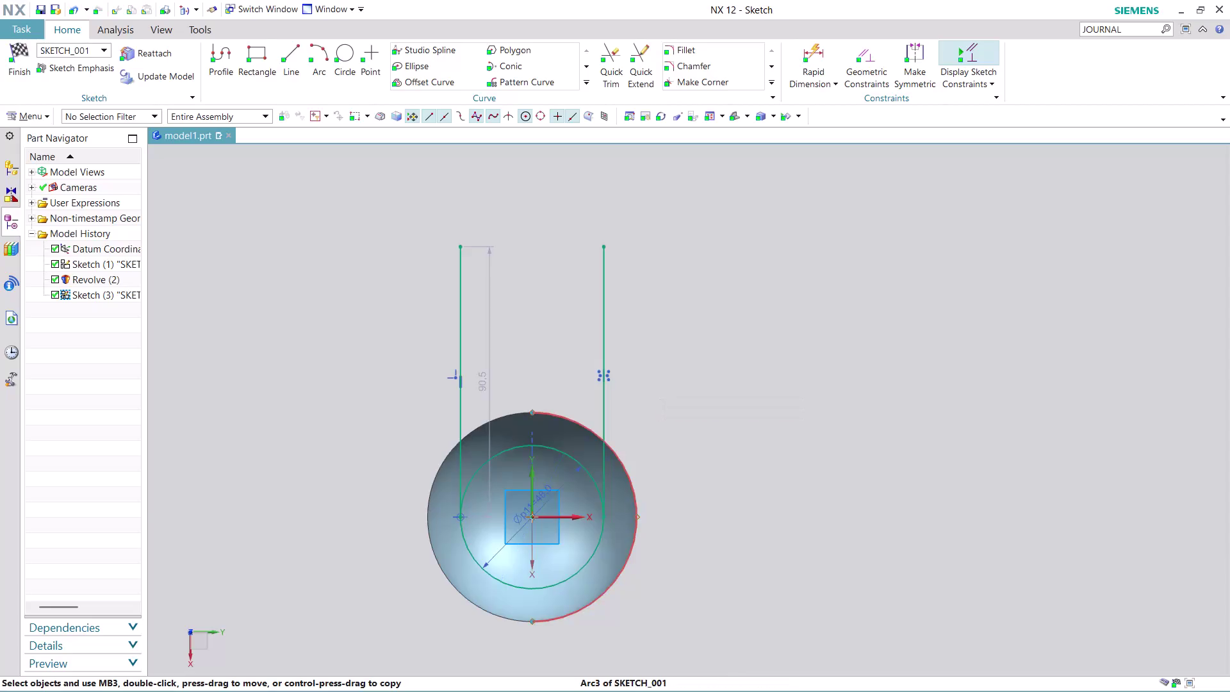
Exit Quick Trim without trimming any sketch curve and start the Line tool.
scroll(up, 3)
scroll(down, 3)
scroll(up, 3)
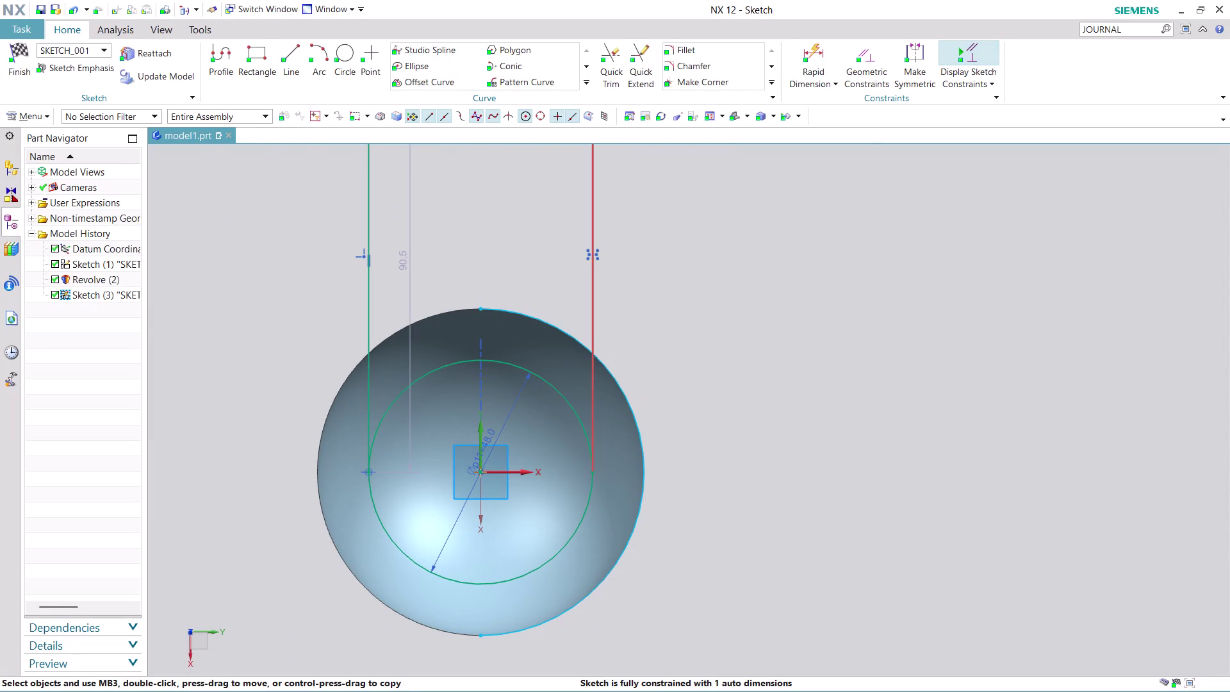
click(617, 45)
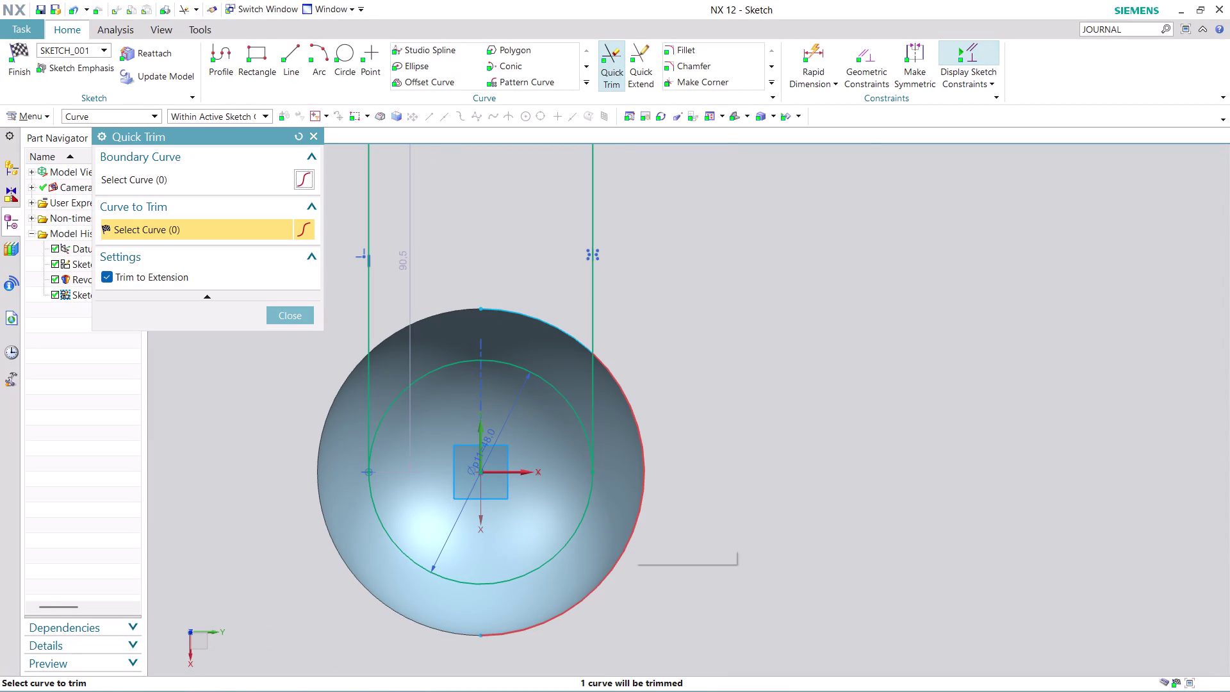
click(633, 531)
scroll(up, 3)
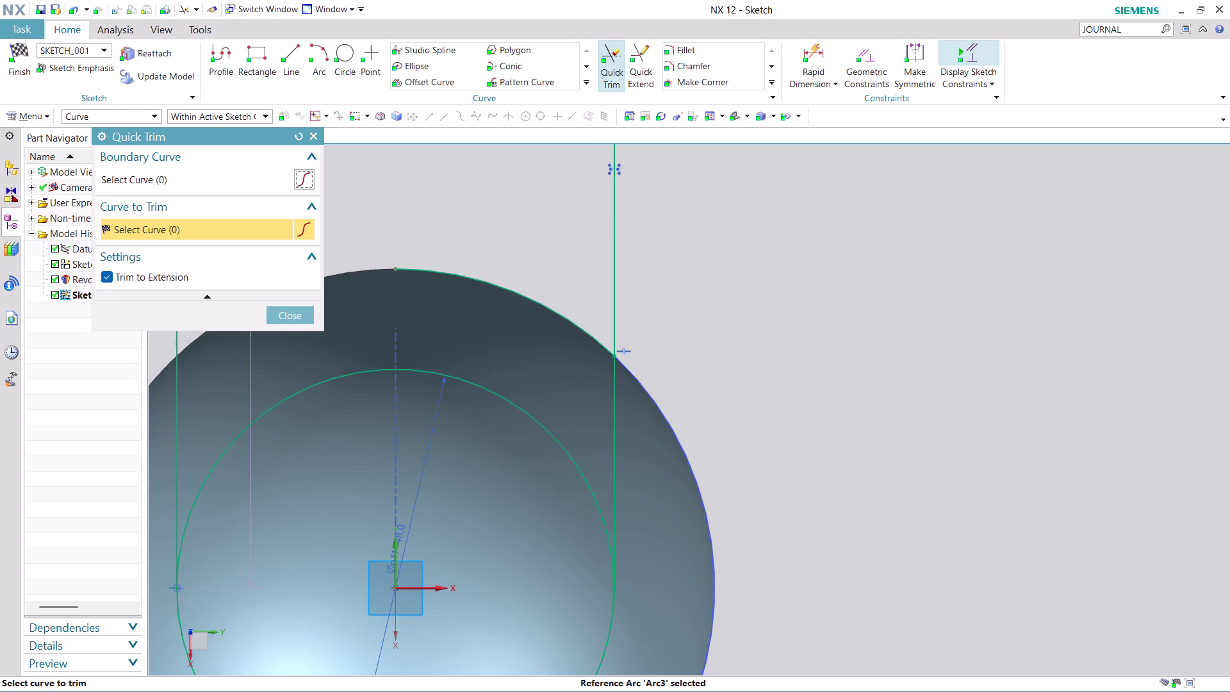
scroll(down, 3)
scroll(down, 3)
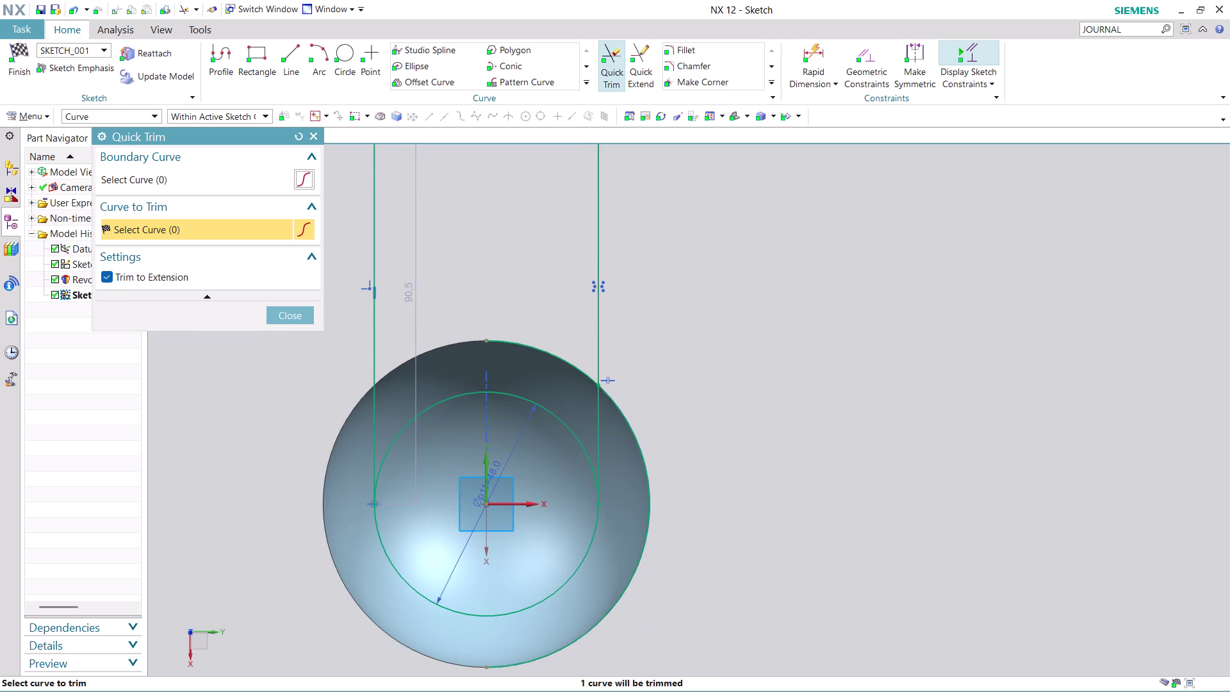
scroll(up, 3)
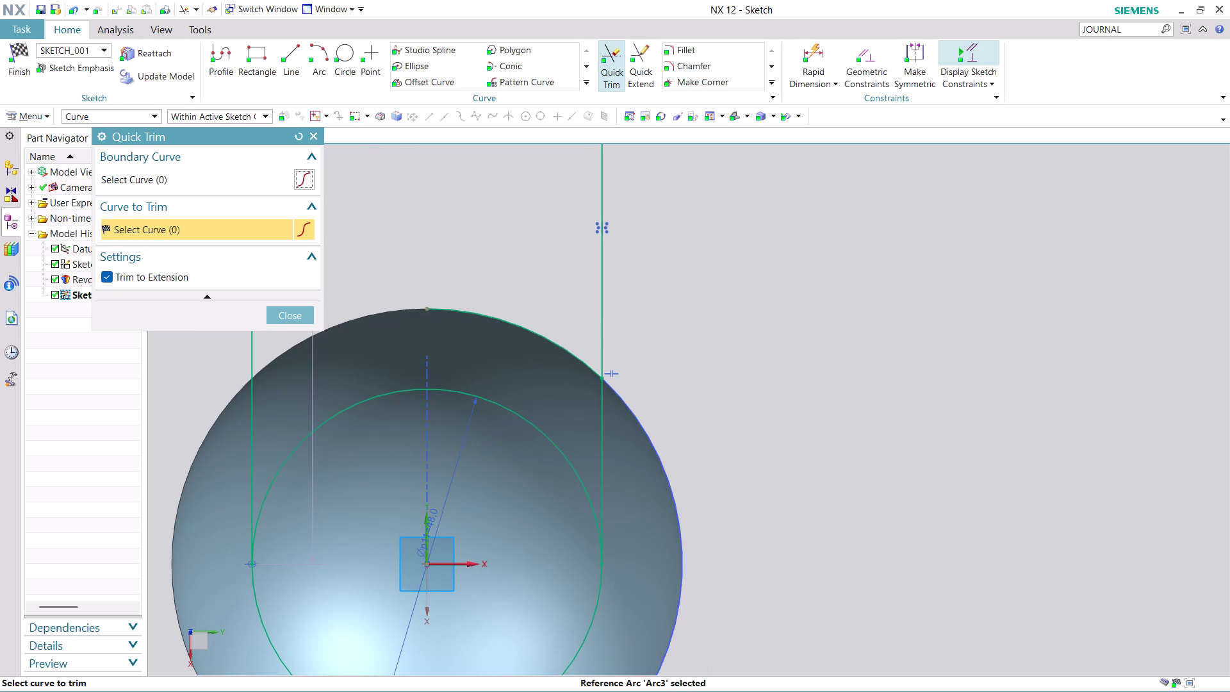
click(305, 312)
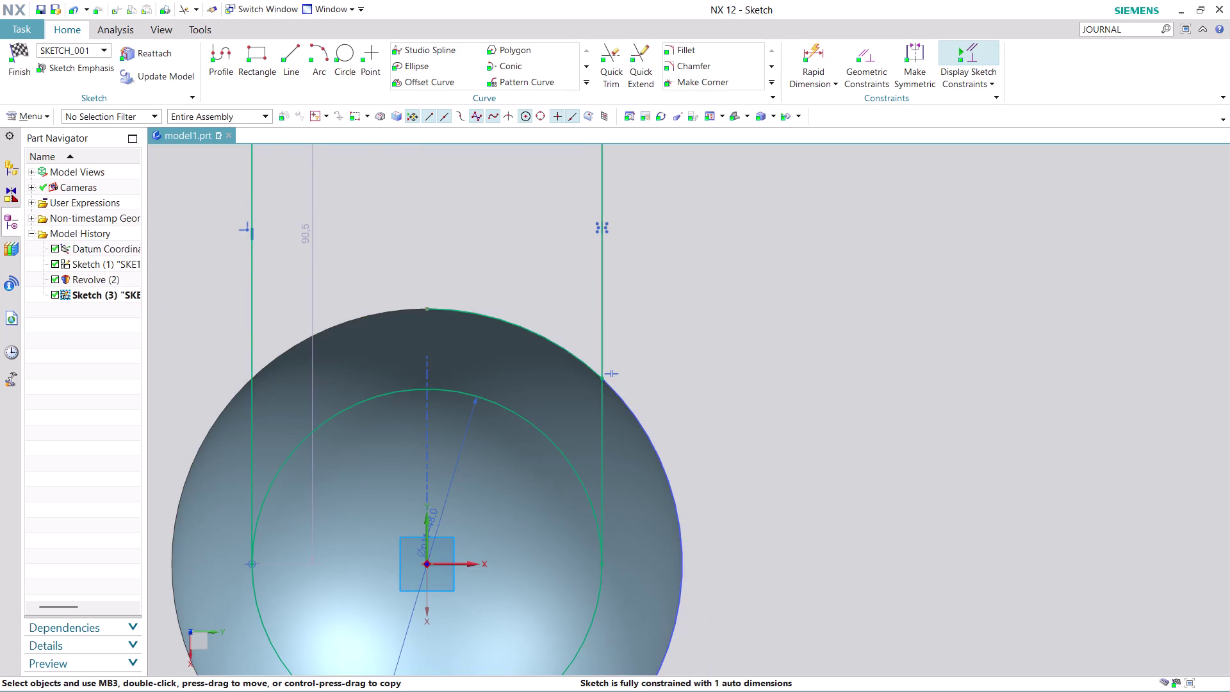
scroll(down, 3)
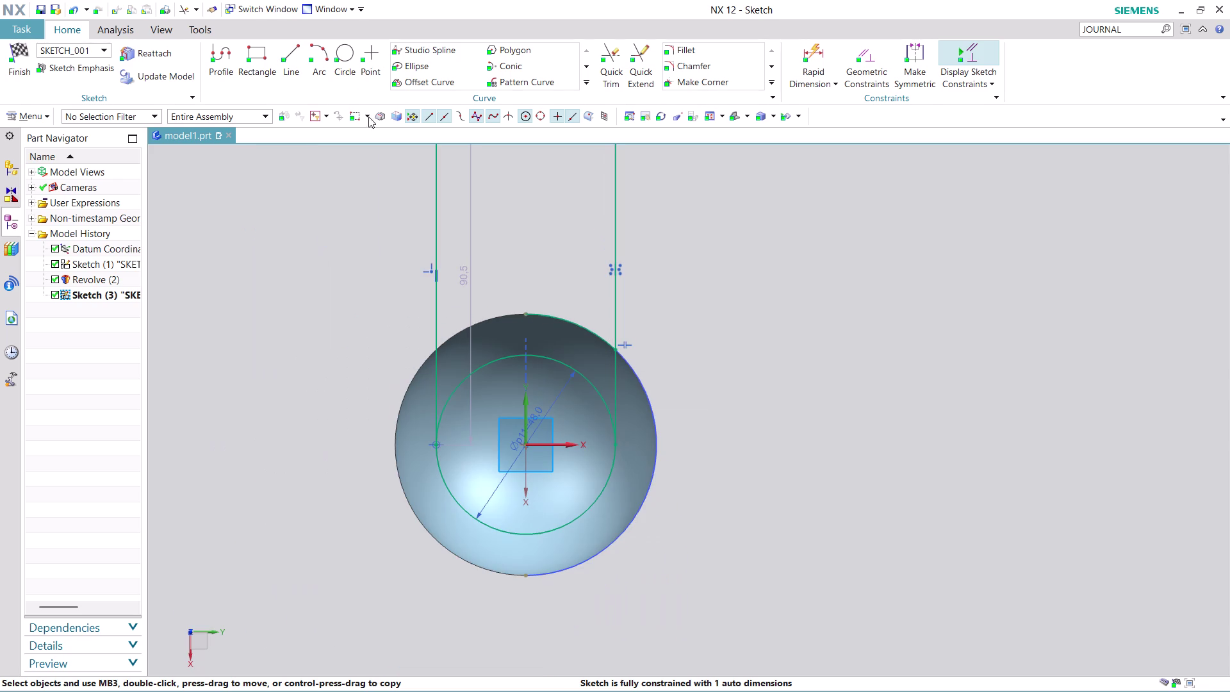
click(291, 54)
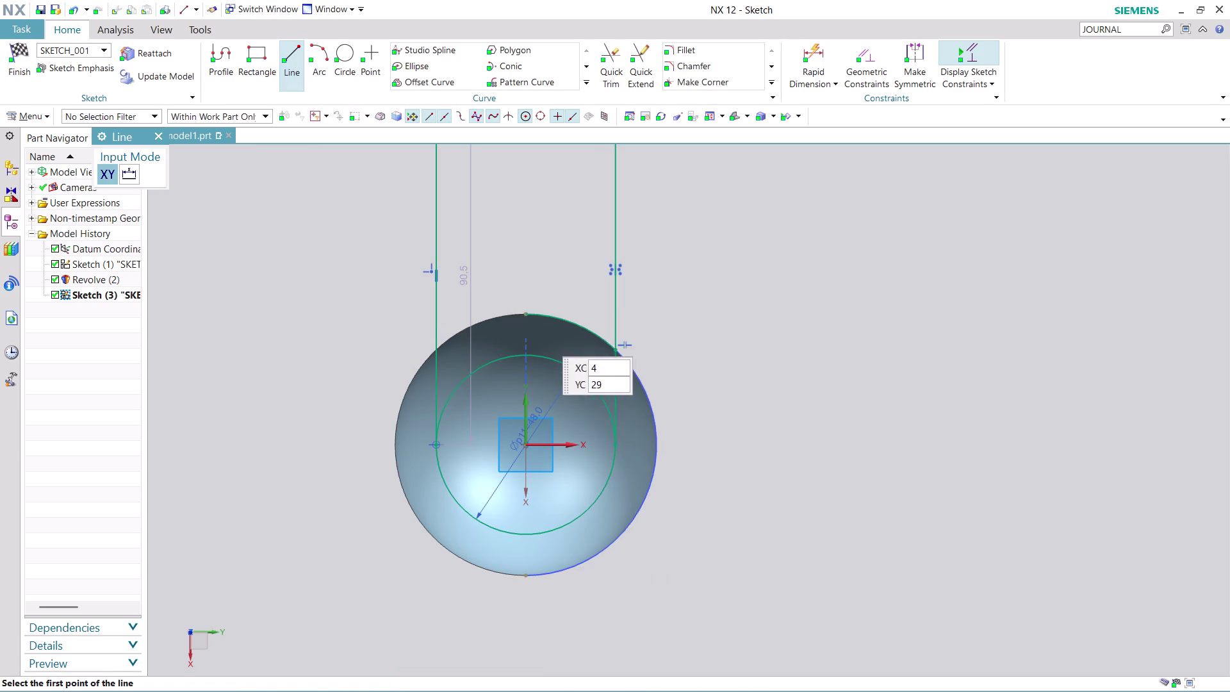
Draw a line from the sphere's centre to beyond its upper-right edge.
scroll(up, 3)
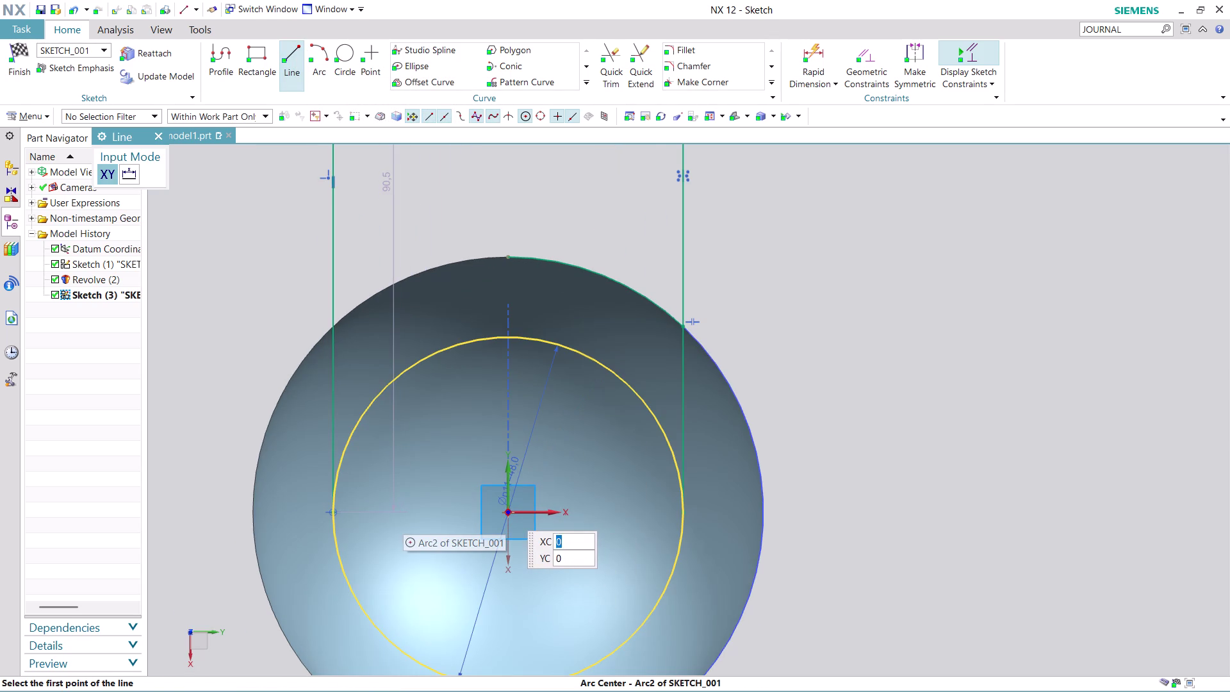
click(508, 510)
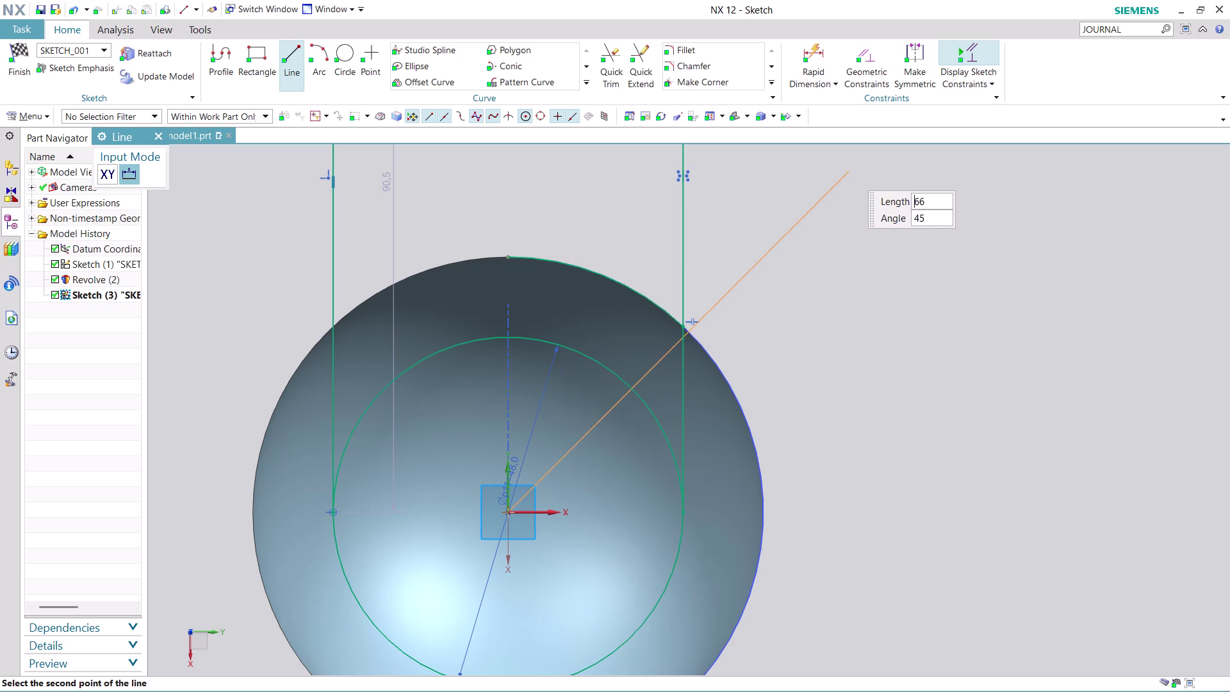
scroll(up, 3)
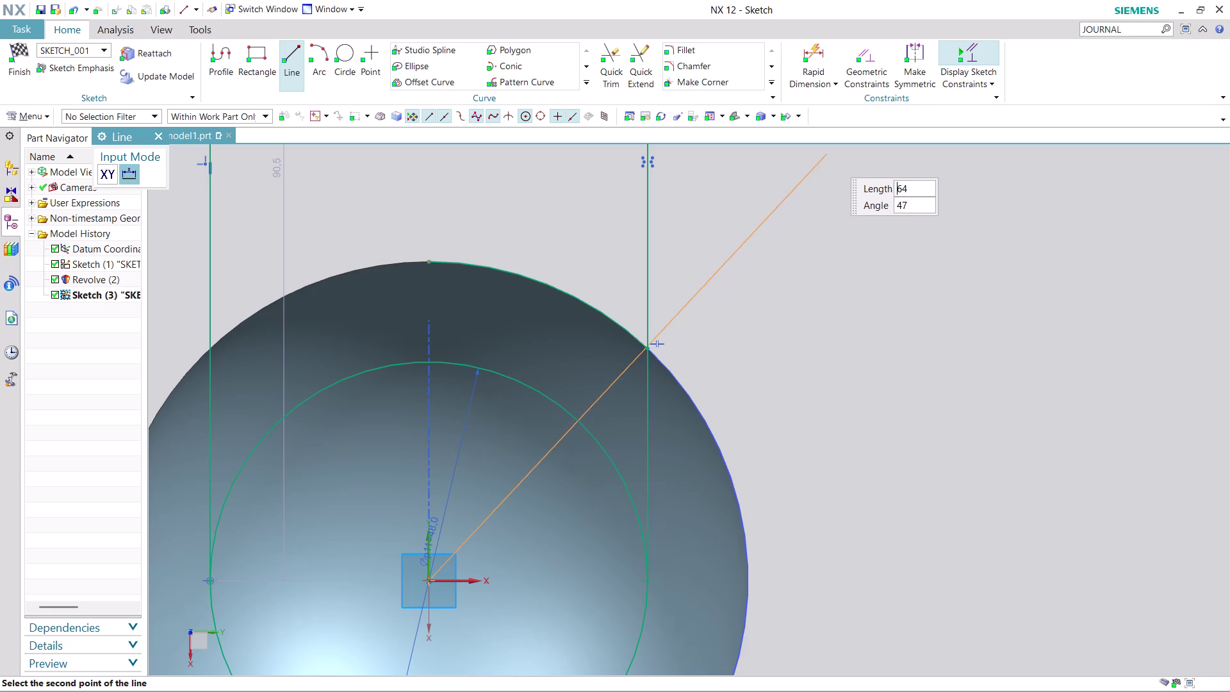
scroll(down, 3)
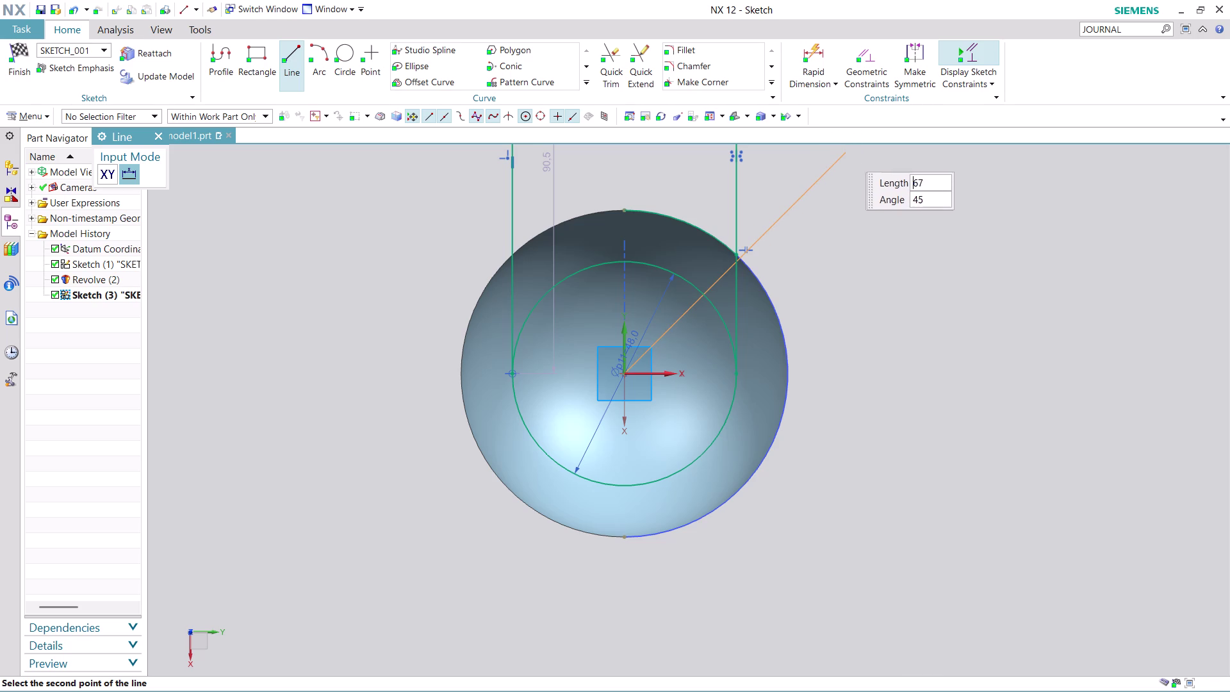
scroll(down, 3)
middle_drag(849, 151, 844, 162)
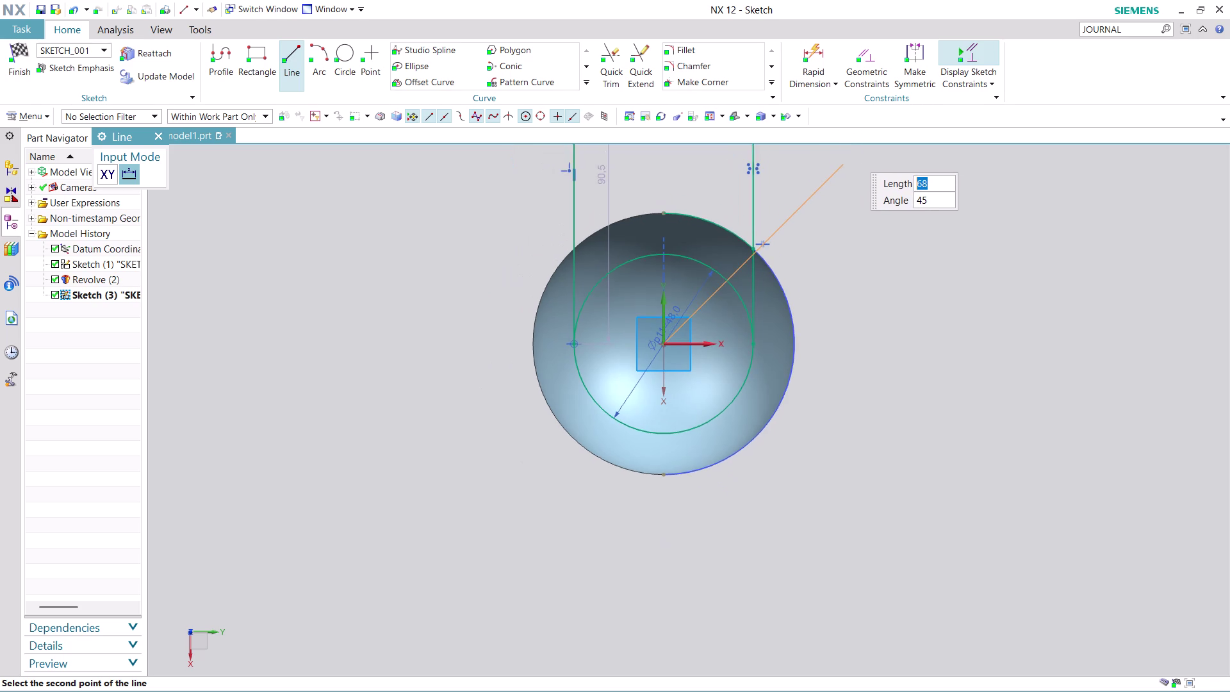
middle_drag(844, 162, 731, 311)
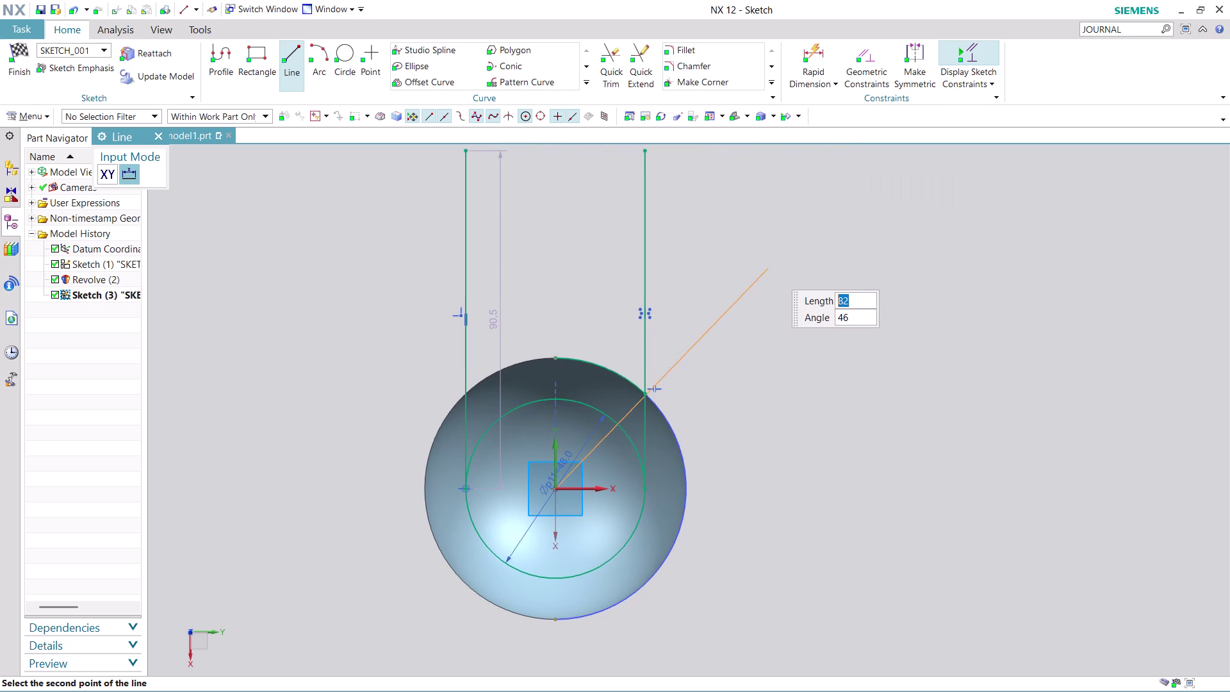
click(775, 272)
scroll(up, 3)
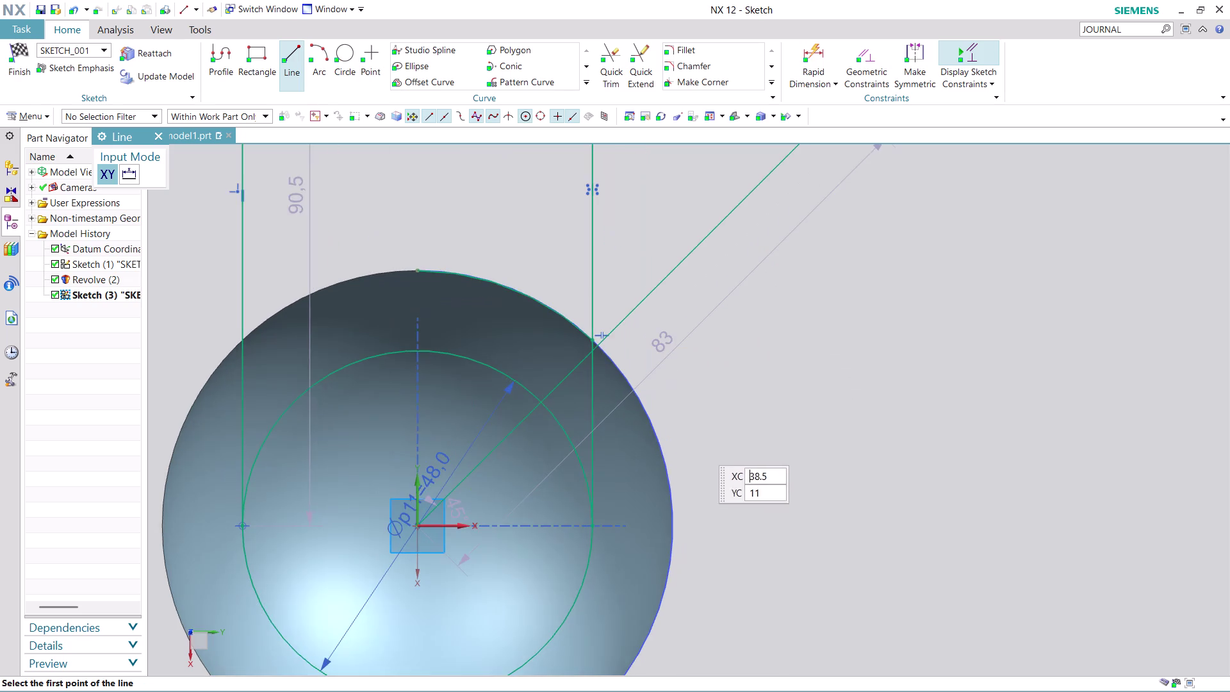
scroll(up, 3)
scroll(up, 3)
scroll(up, 3)
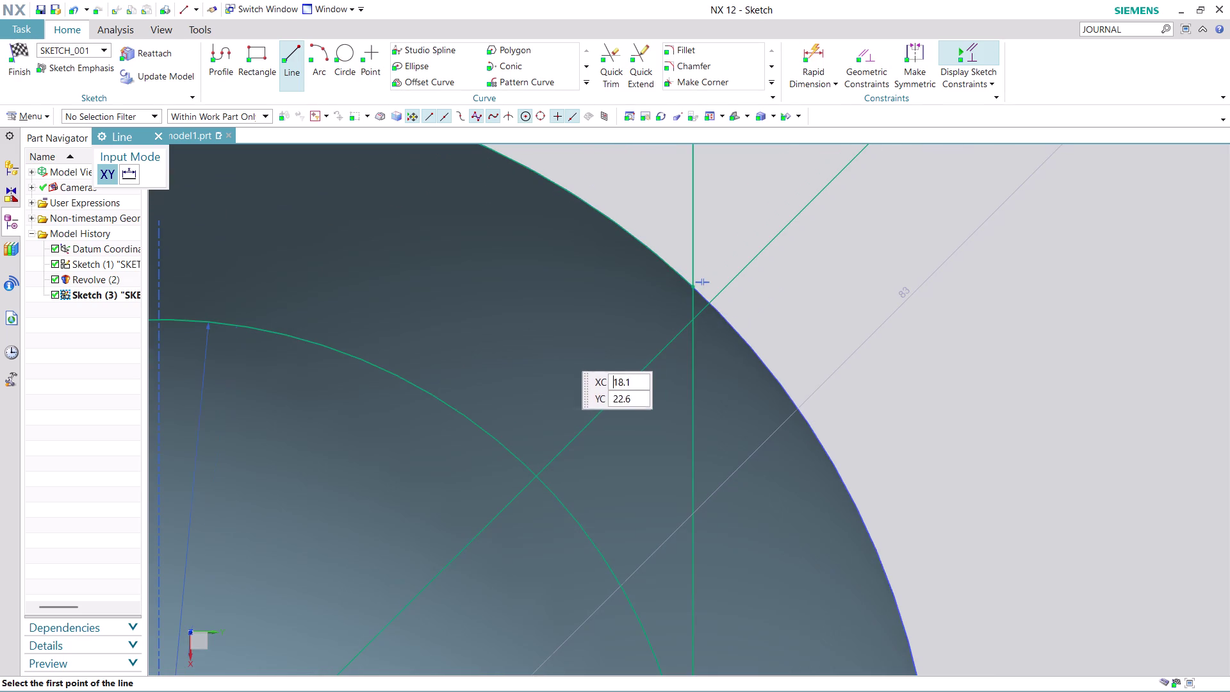
key(Escape)
key(Escape)
Constrain the diagonal line through the right vertical line's intersection with the sphere outline.
click(735, 275)
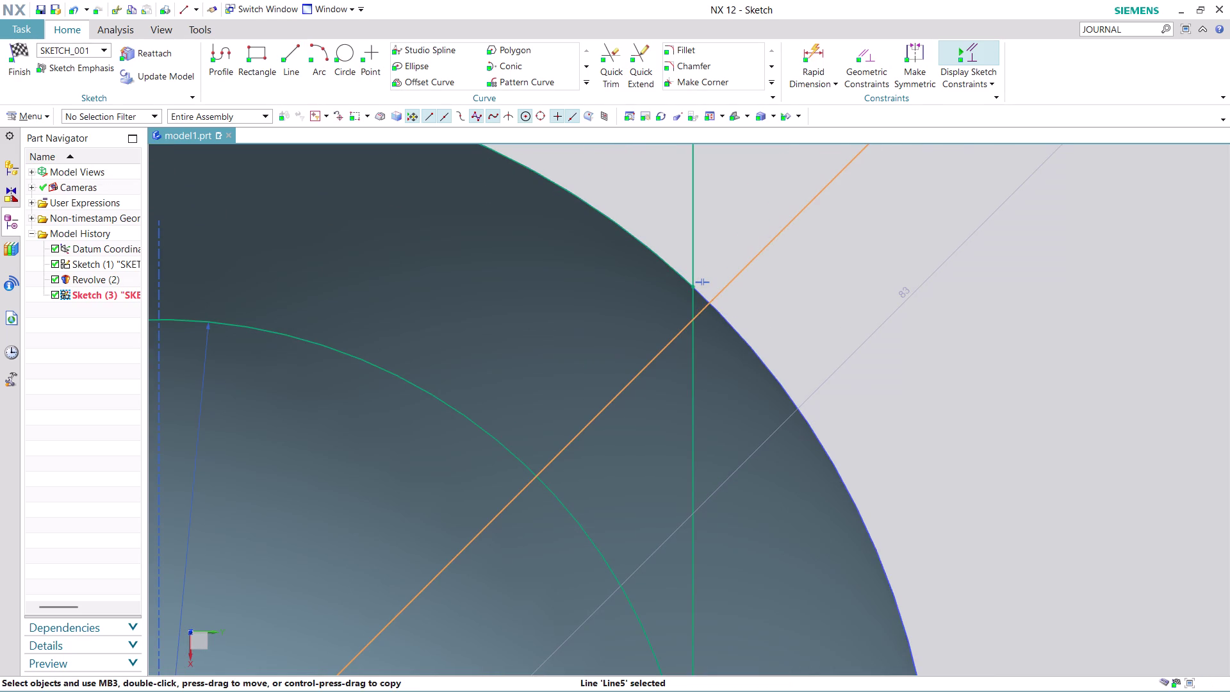
click(695, 286)
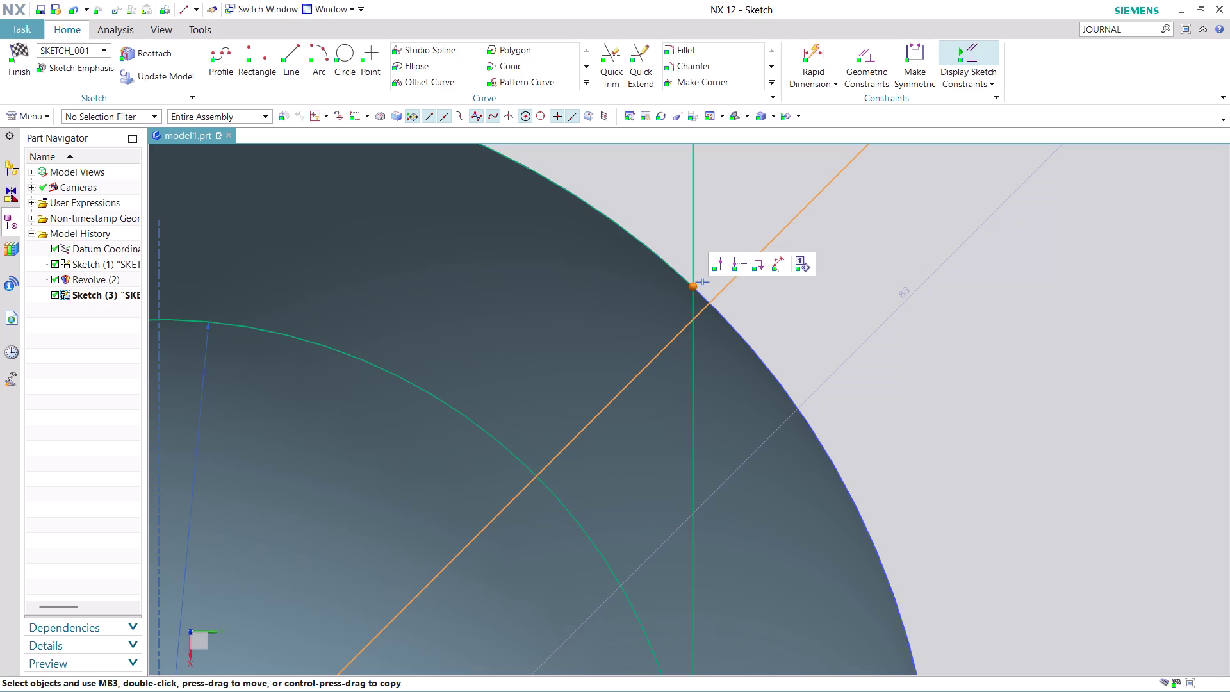
click(718, 265)
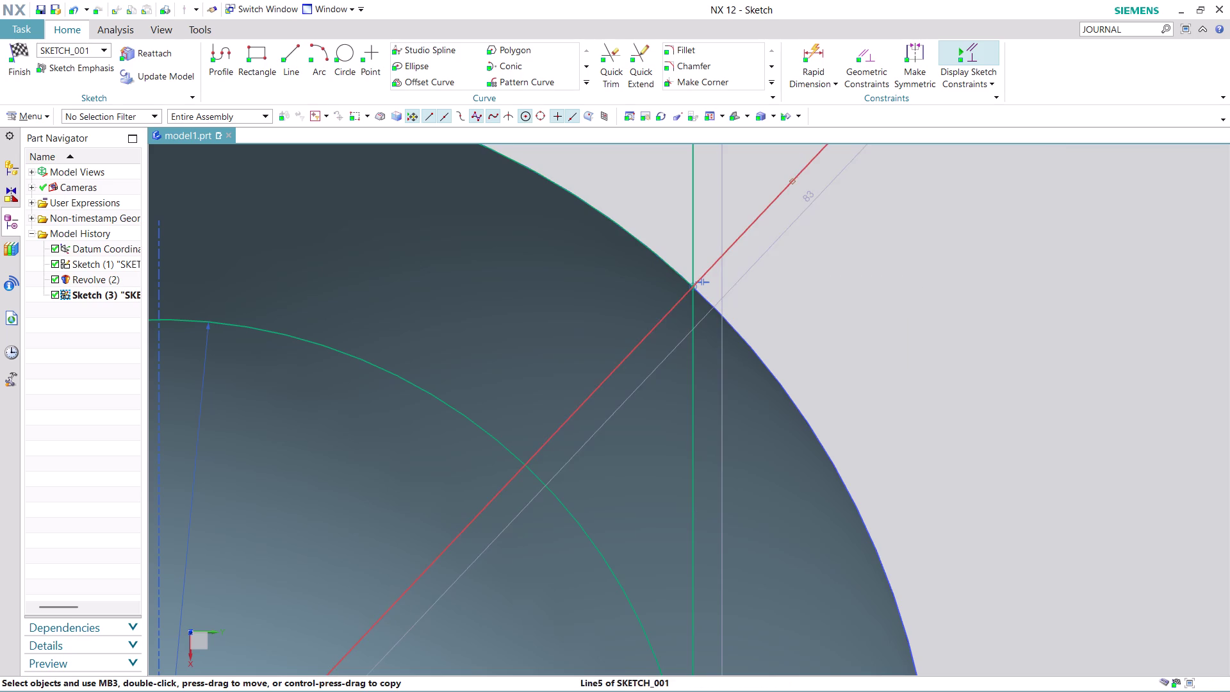
scroll(down, 3)
scroll(down, 3)
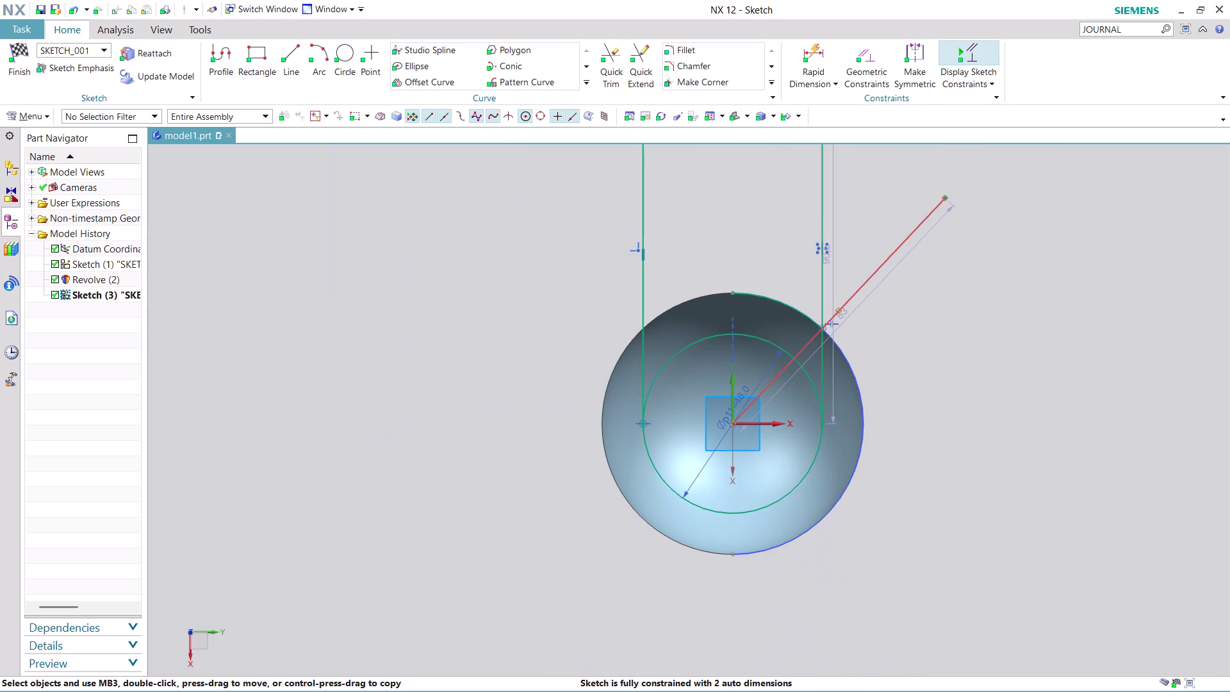
right_click(892, 253)
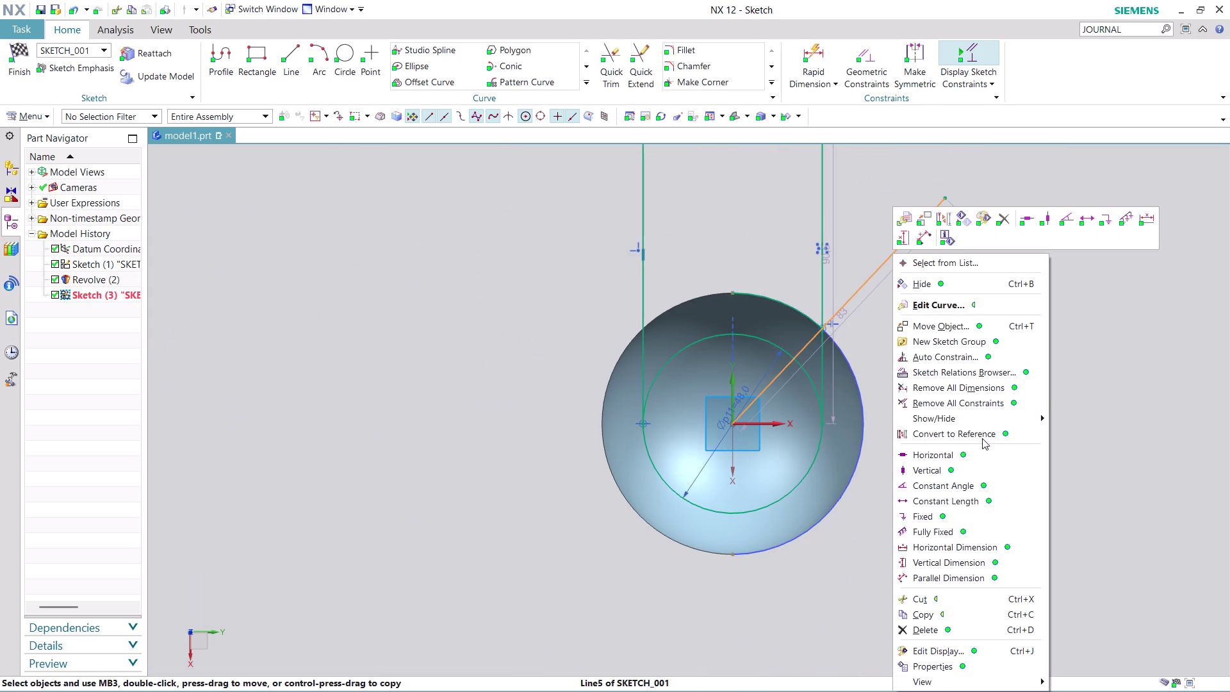
Convert the diagonal line into a dashed reference line.
click(977, 433)
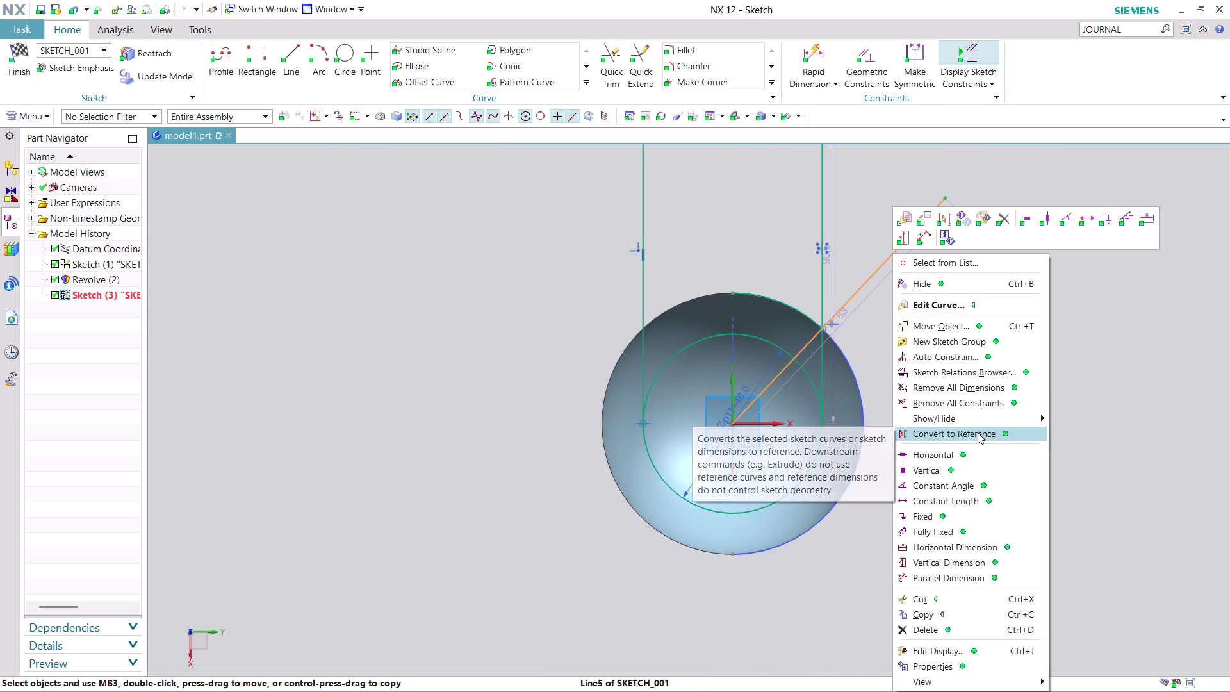
scroll(up, 3)
scroll(down, 3)
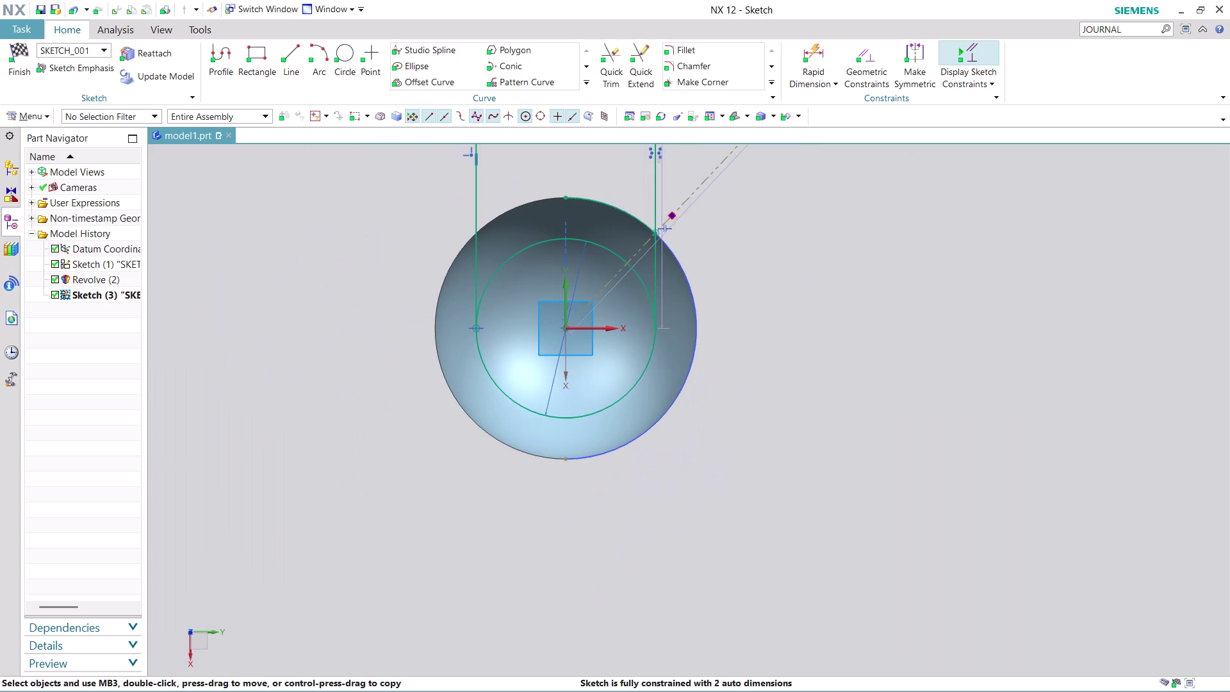
middle_drag(844, 316, 845, 443)
scroll(up, 3)
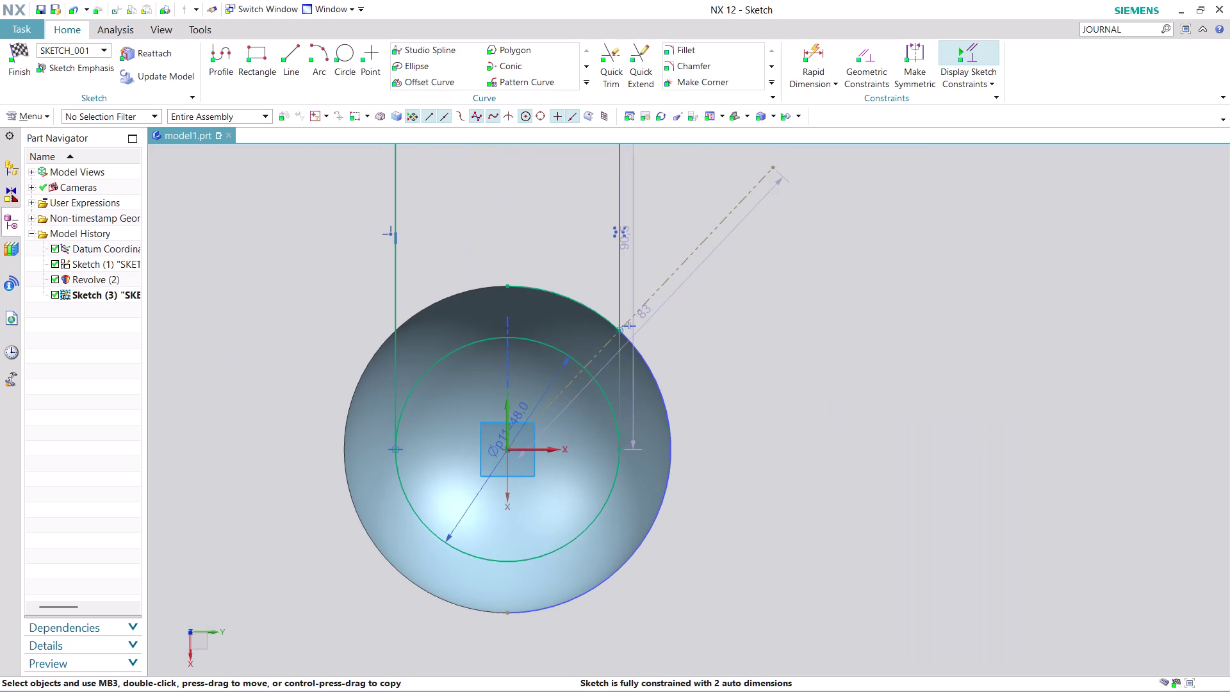
click(799, 485)
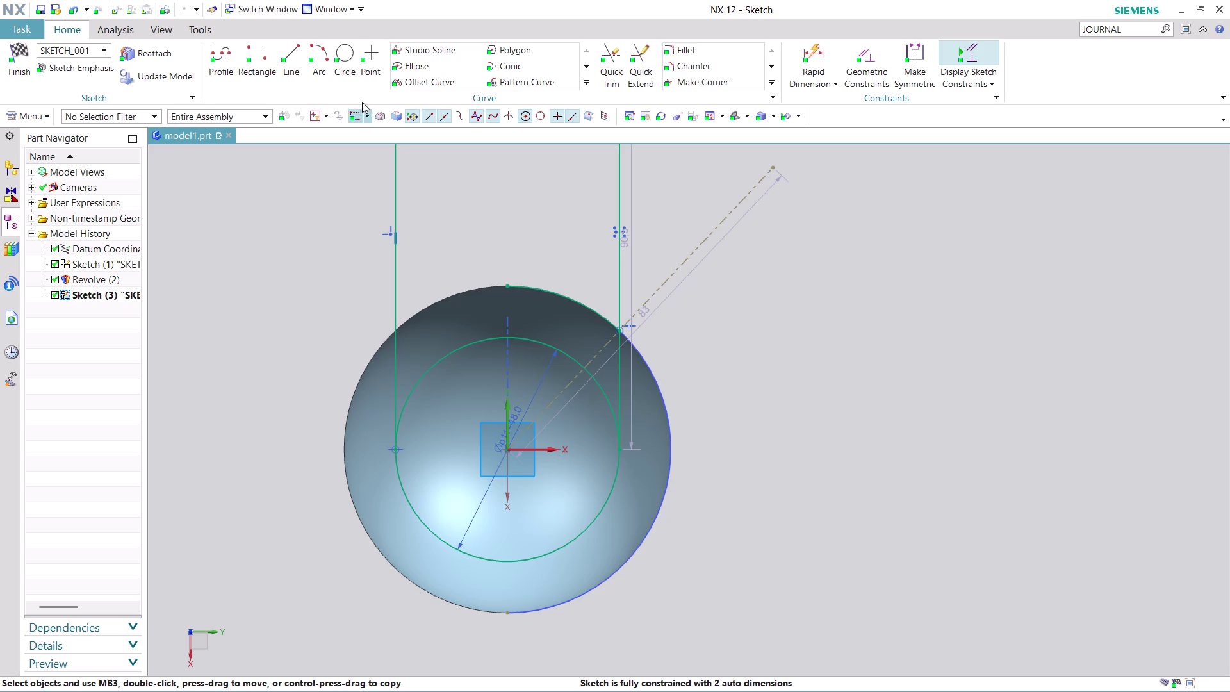
click(343, 49)
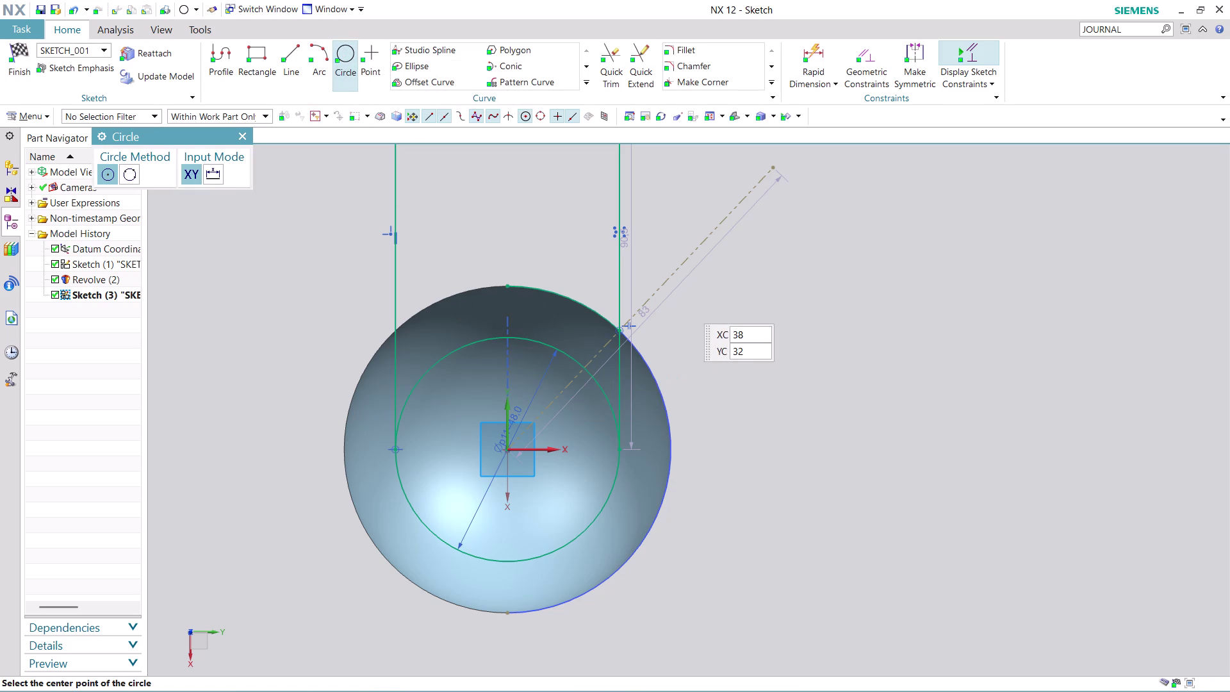
Place a diameter-12 circle centred on the reference line outside the sphere's upper-right edge.
click(666, 282)
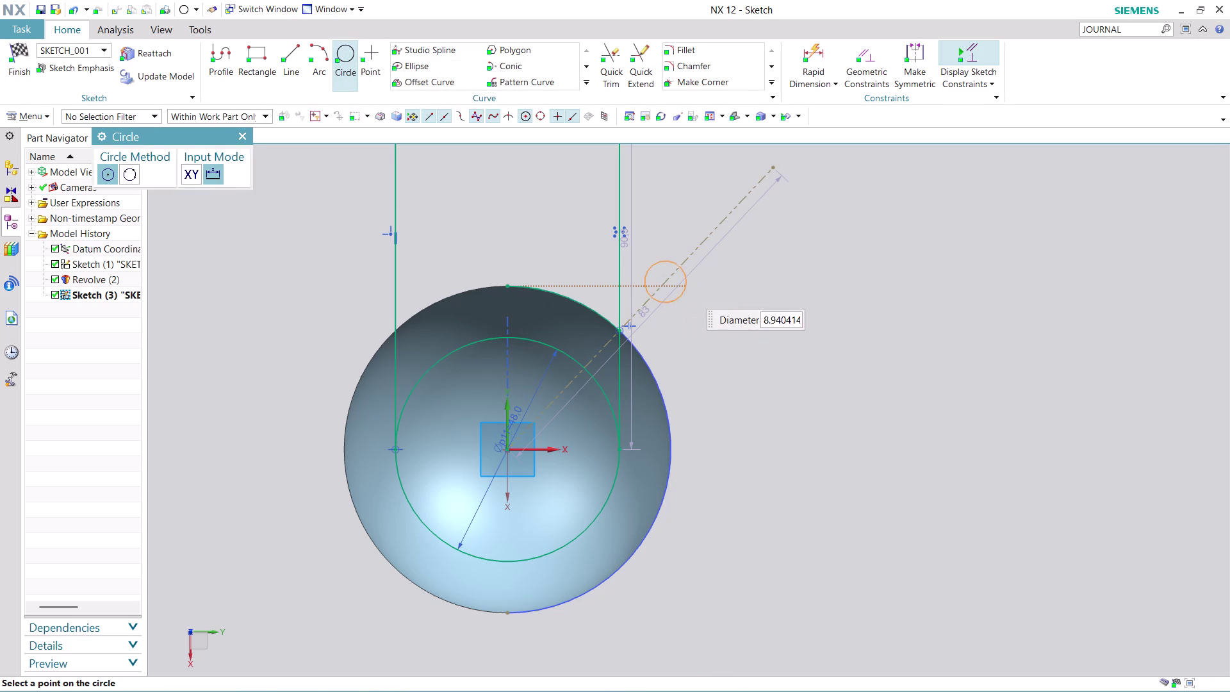
text(12)
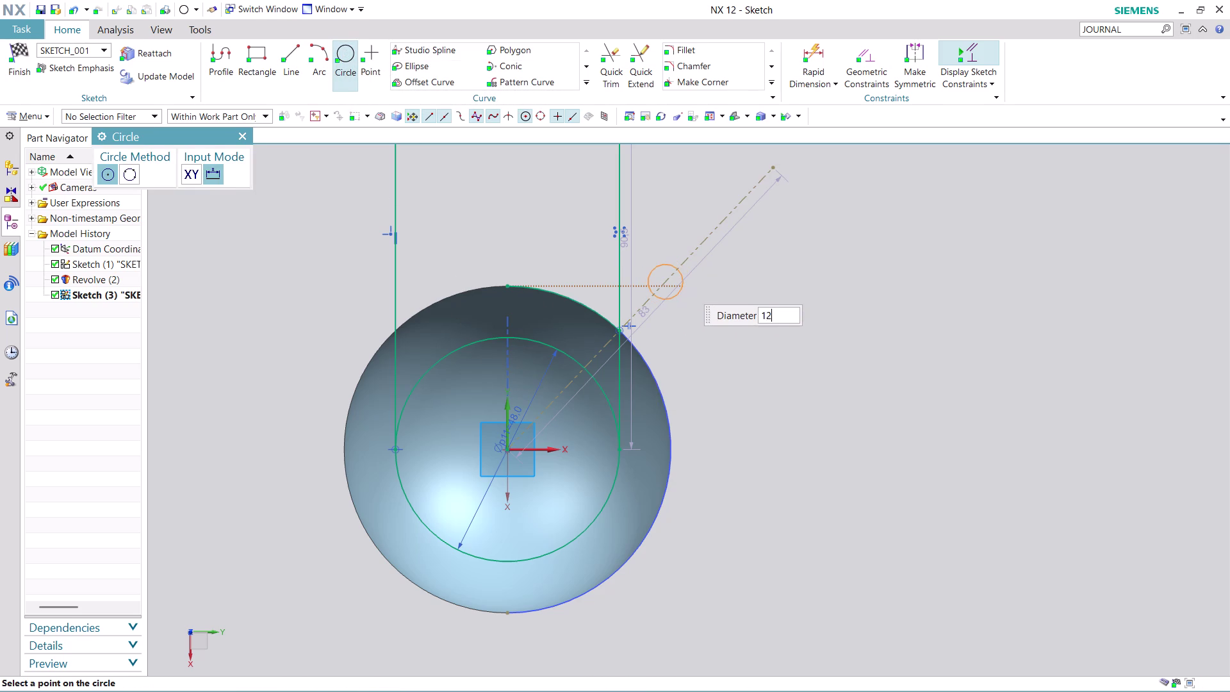
key(Return)
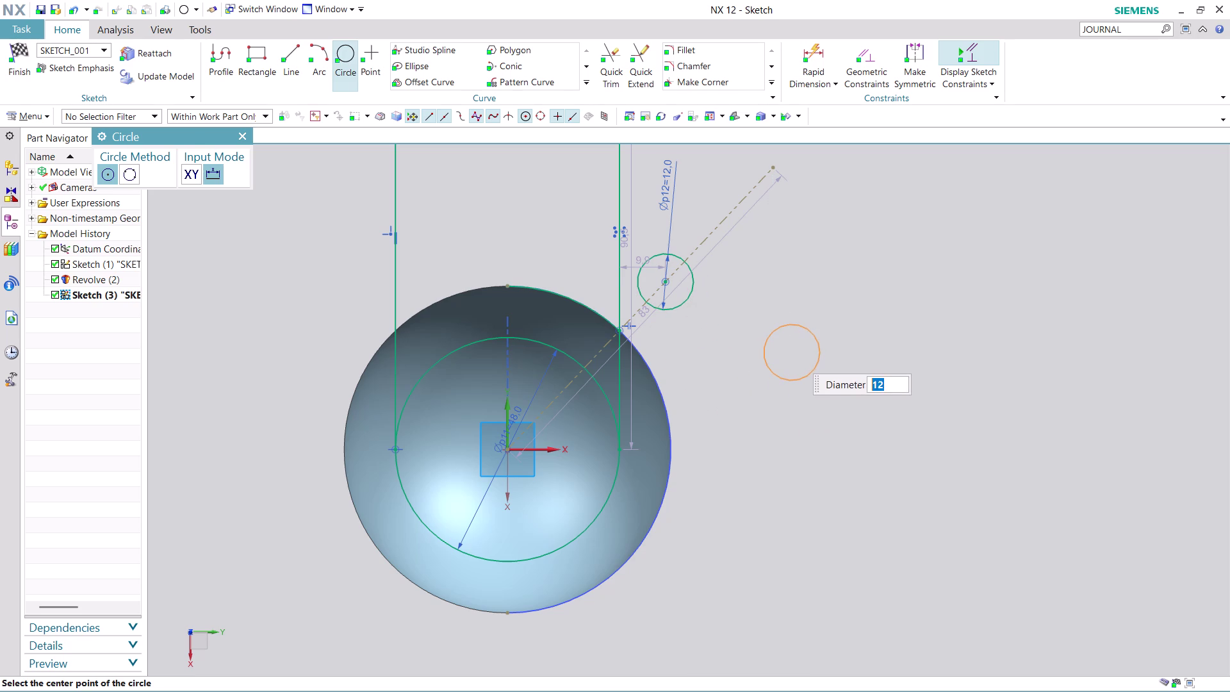
key(Escape)
key(Escape)
click(799, 51)
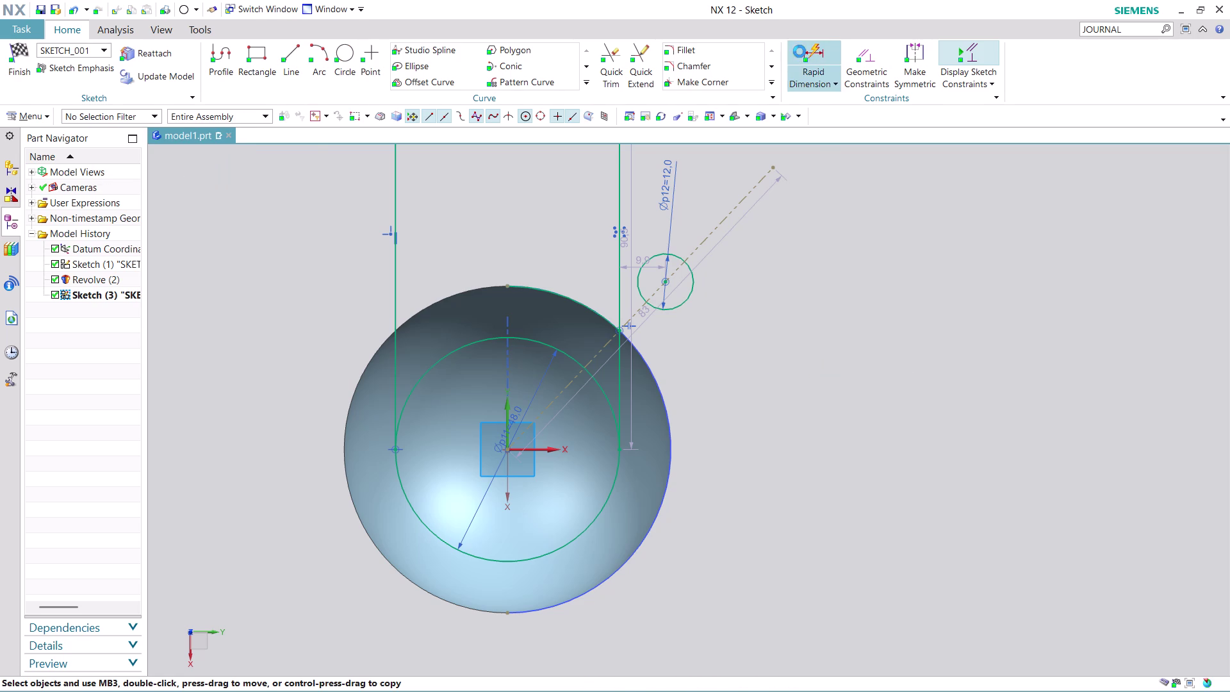
Dimension the sphere centre to small circle centre distance as 40.
click(508, 448)
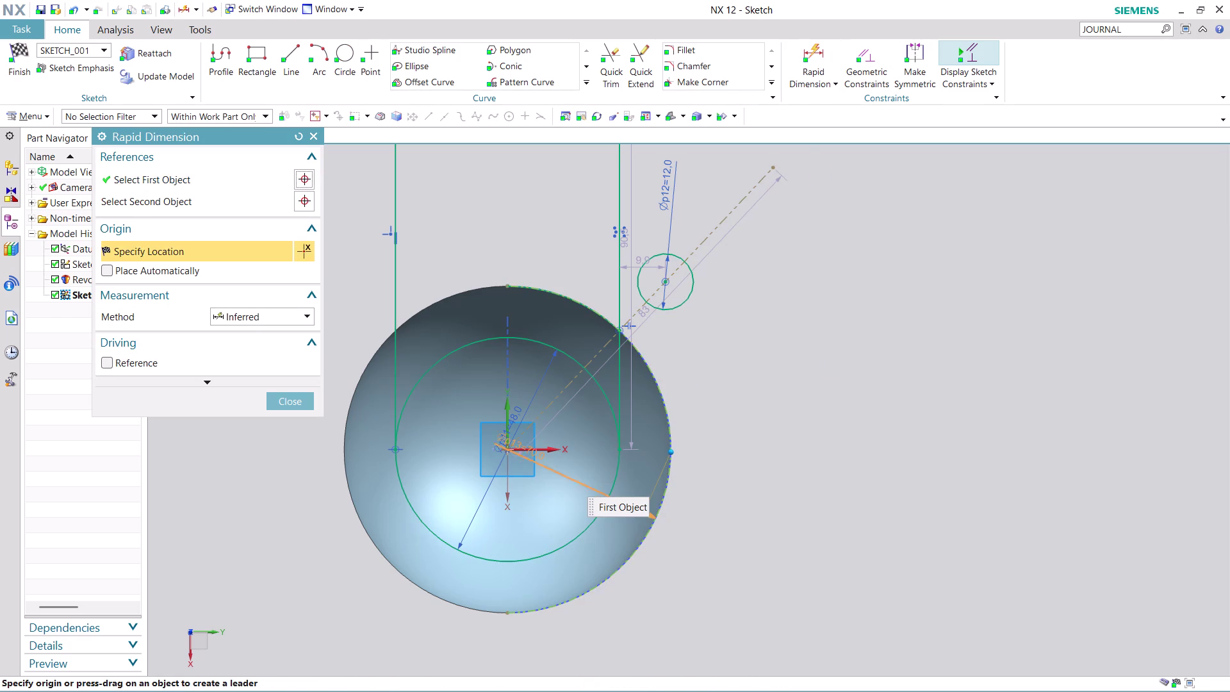
key(Escape)
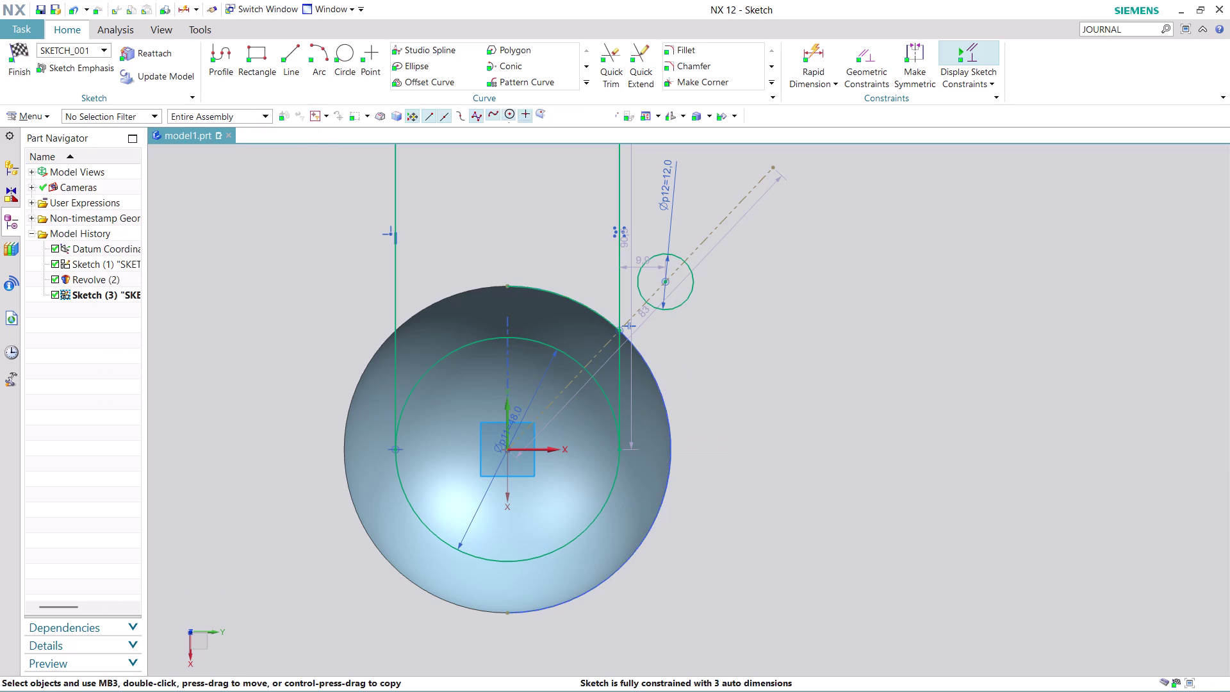
click(801, 56)
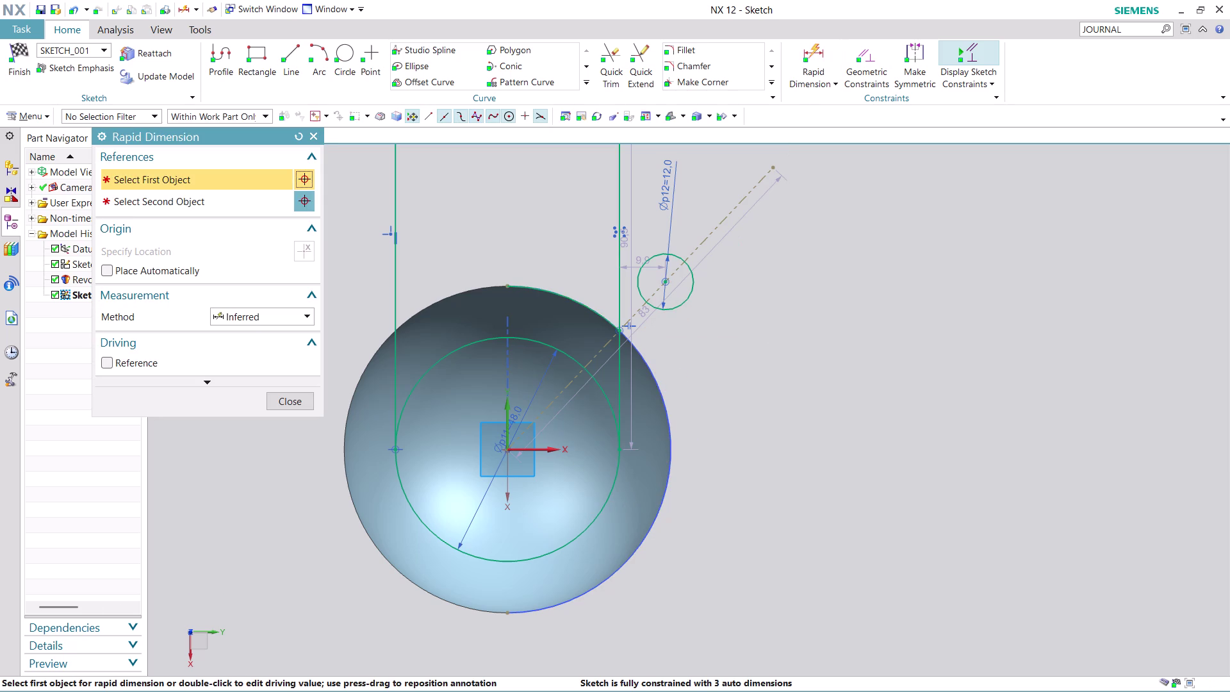
scroll(up, 3)
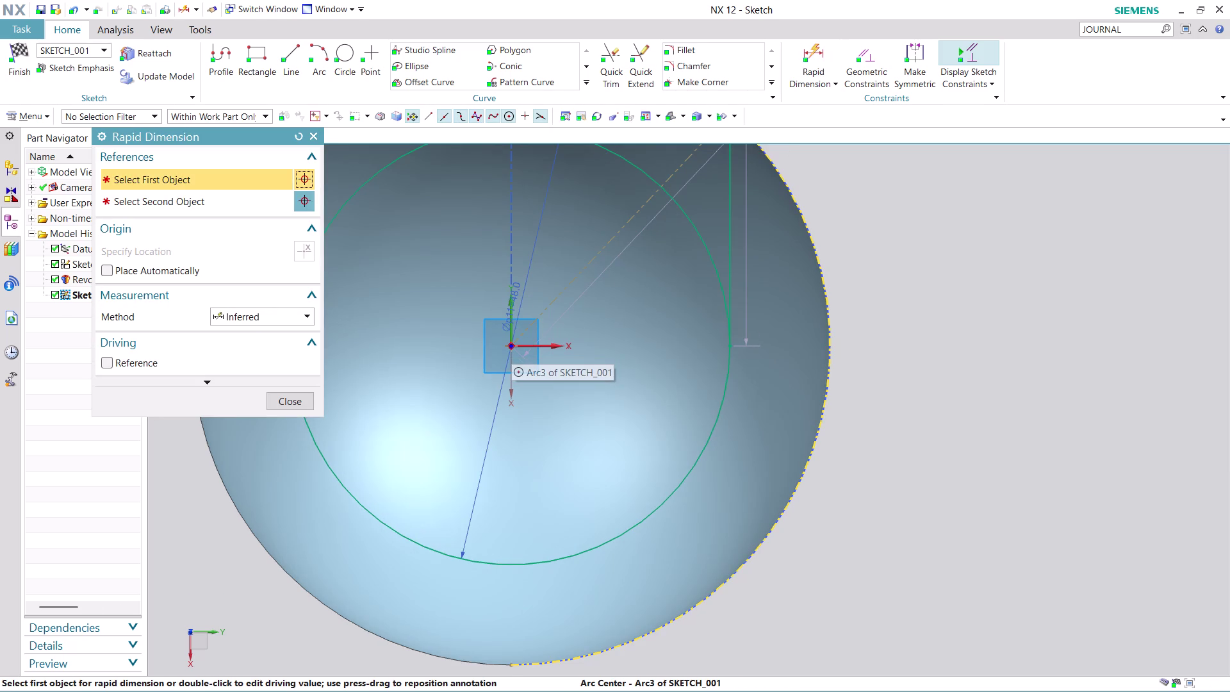
click(511, 347)
scroll(down, 3)
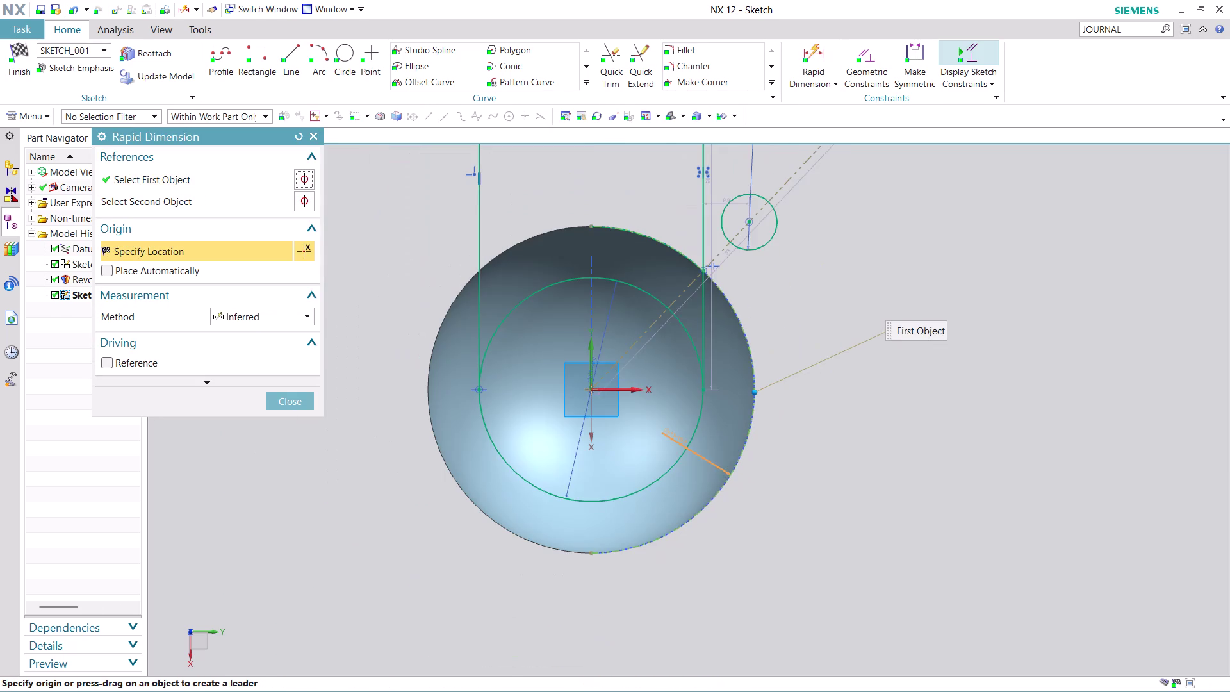
click(751, 219)
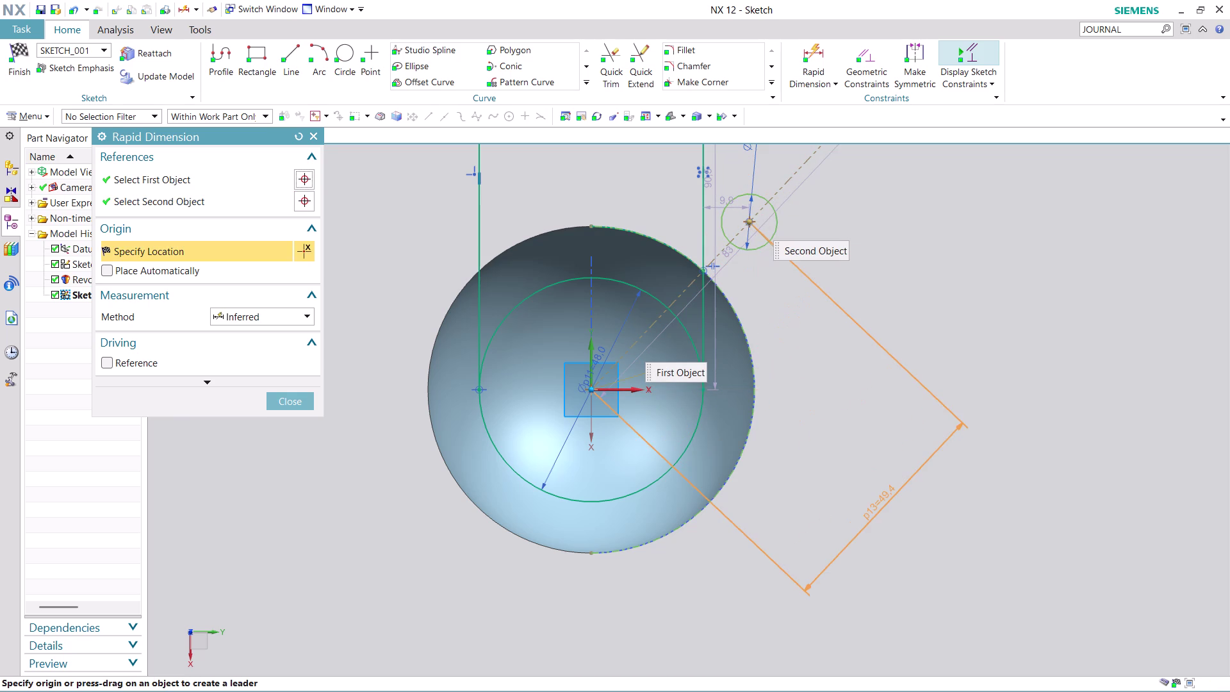
click(872, 508)
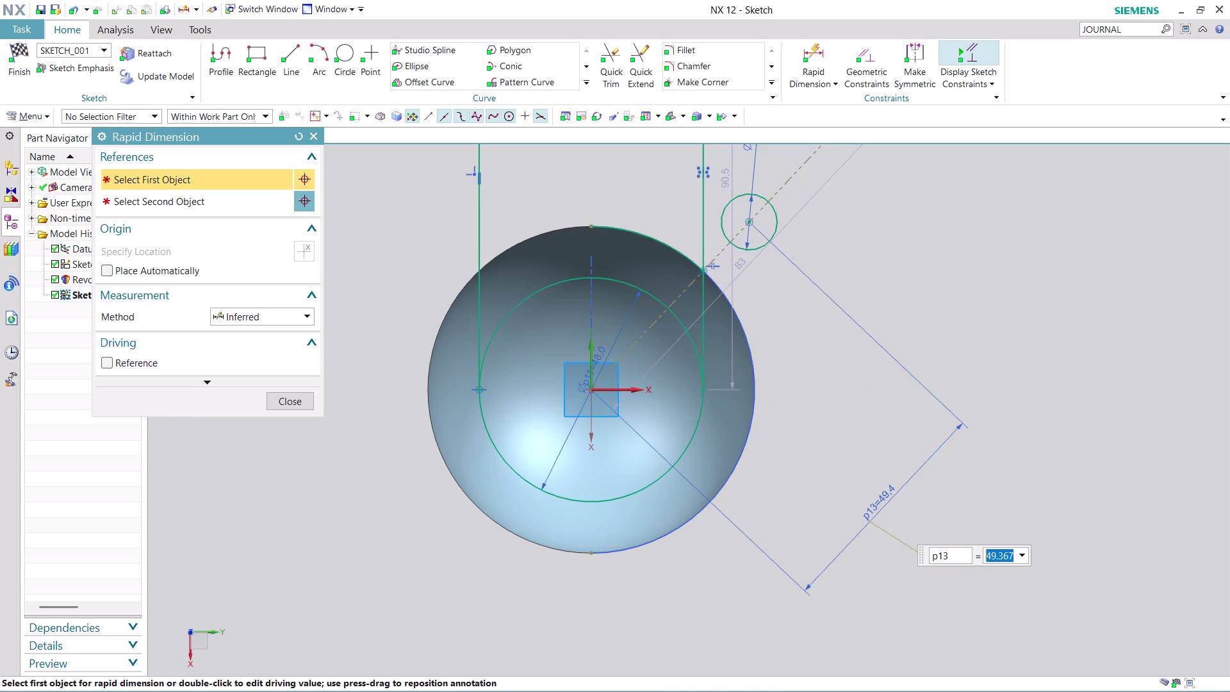
text(40)
key(Return)
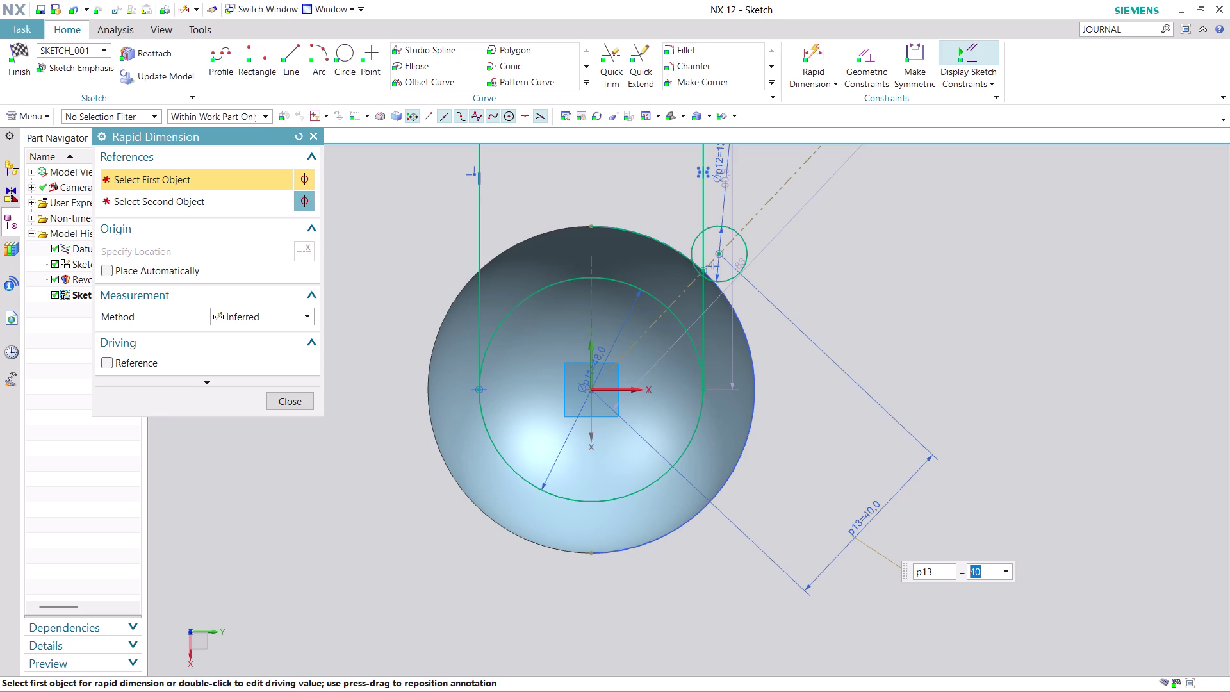
Zoom to check the fully constrained sketch and exit Rapid Dimension.
scroll(down, 3)
scroll(down, 3)
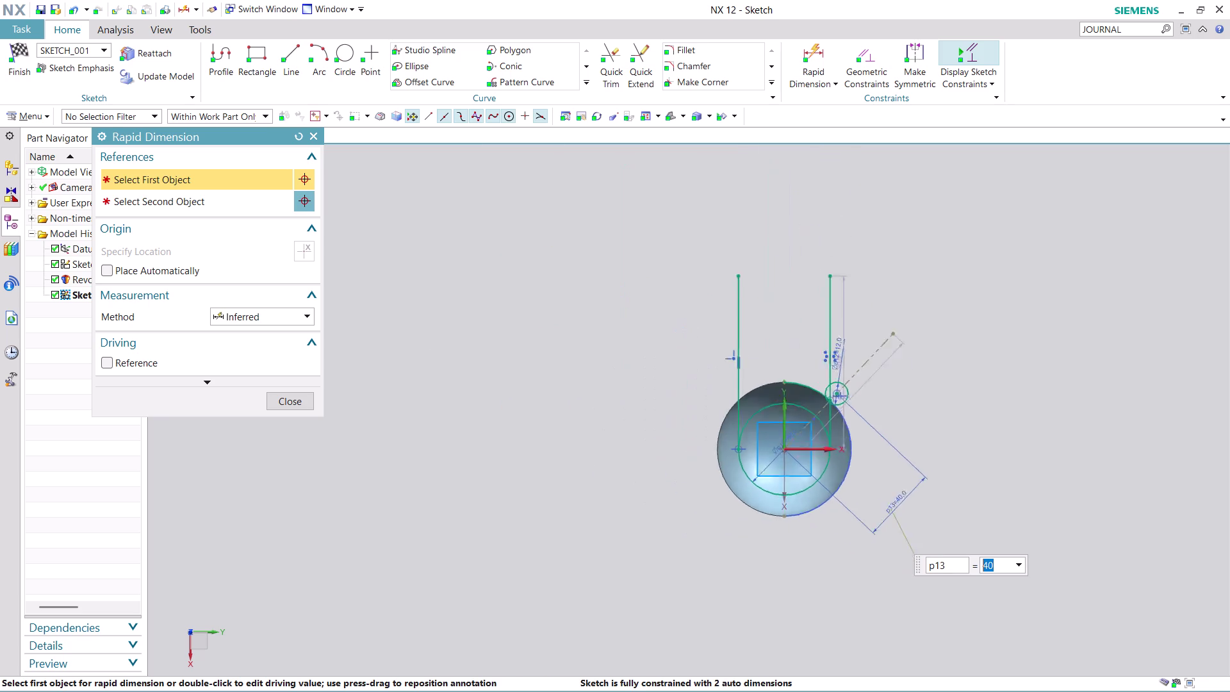
scroll(down, 3)
scroll(up, 3)
scroll(up, 3)
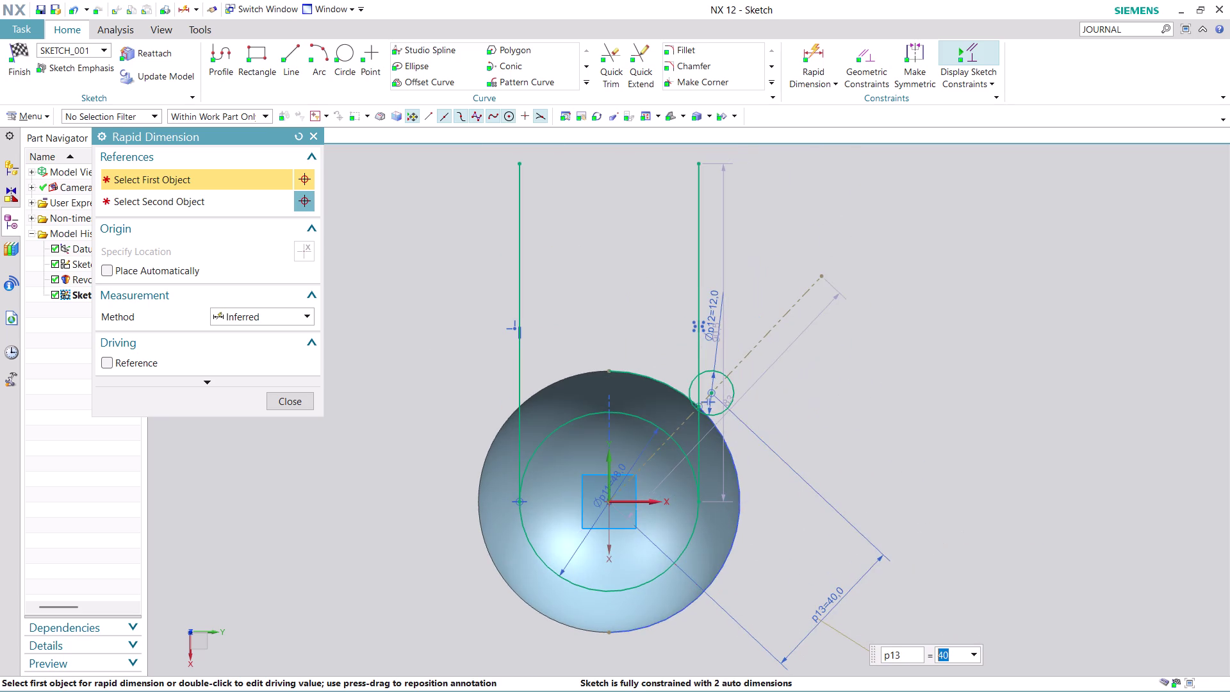
scroll(up, 3)
key(Escape)
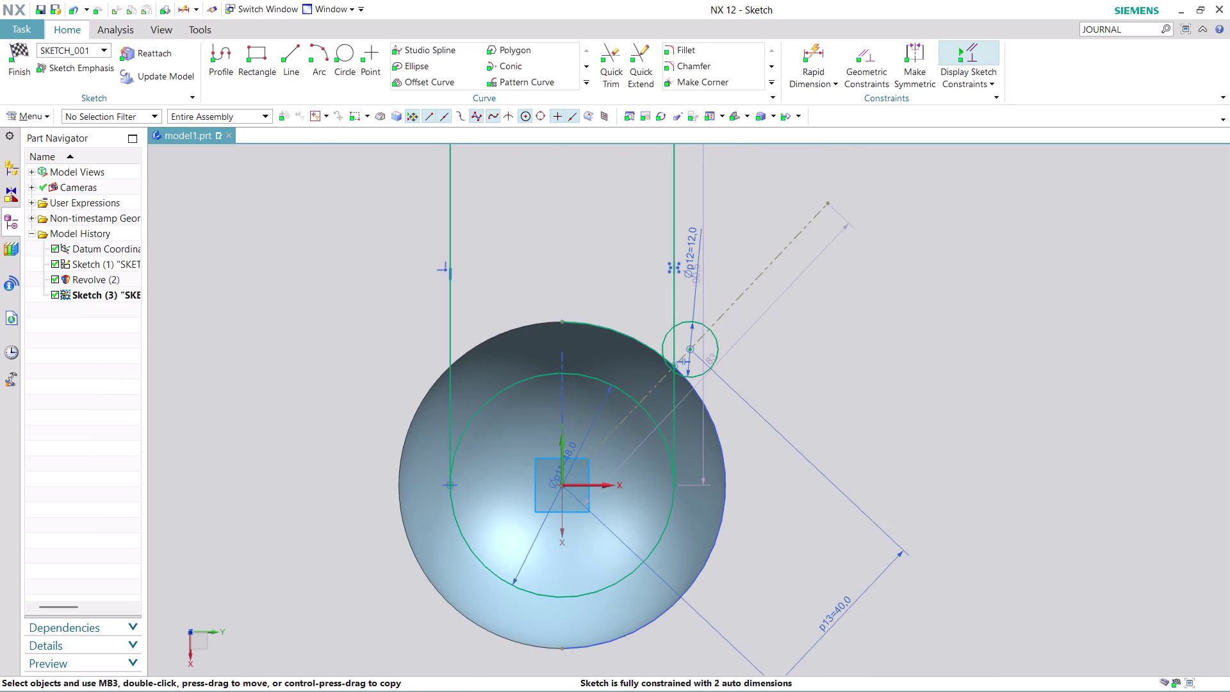
key(Escape)
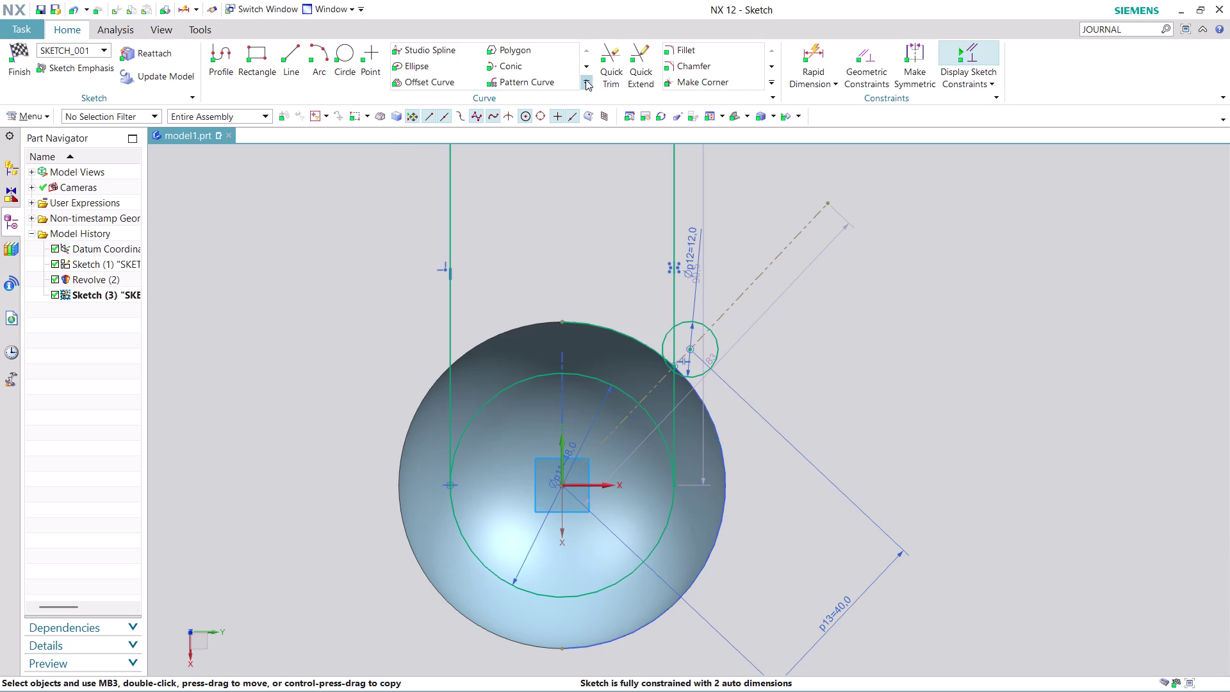
Mirror the 12 mm circle across the vertical centre axis, then finish the sketch.
click(585, 80)
click(443, 93)
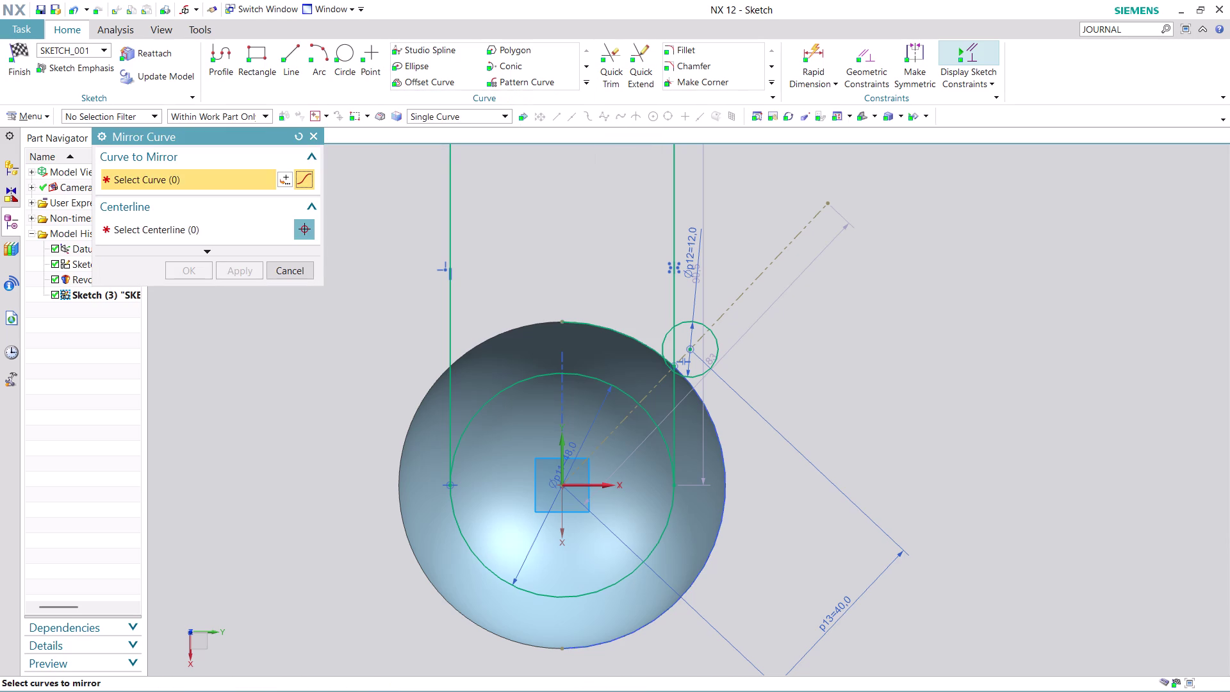
click(714, 348)
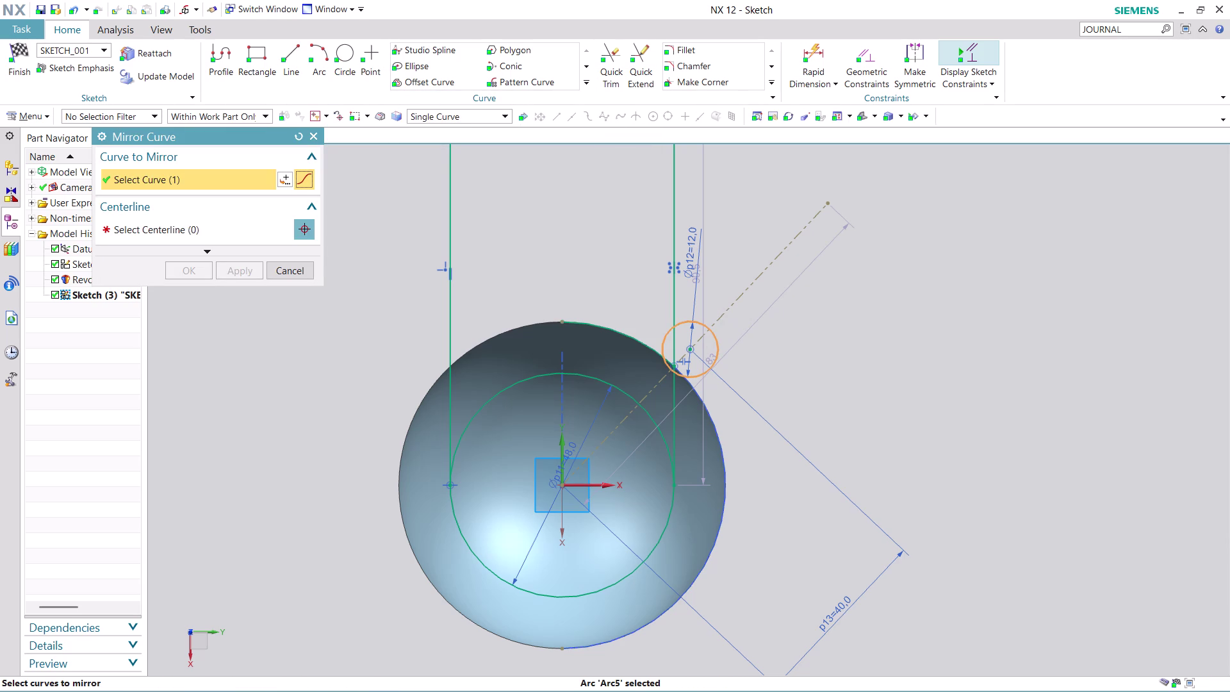
click(250, 228)
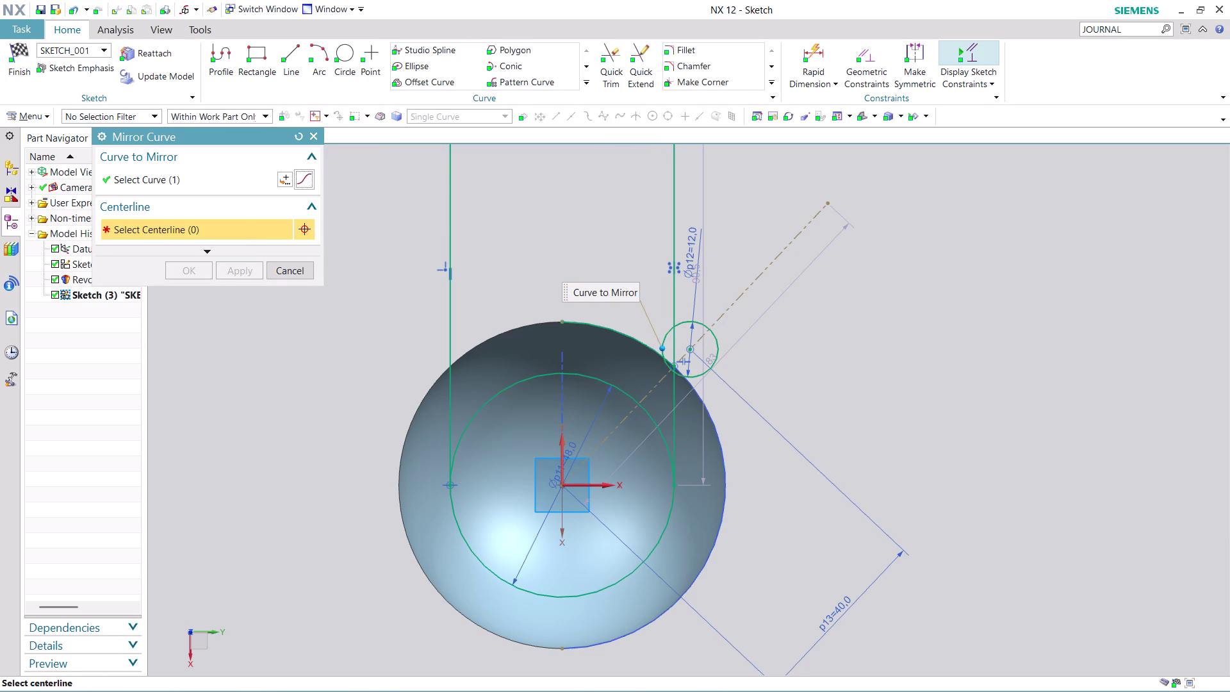
click(564, 444)
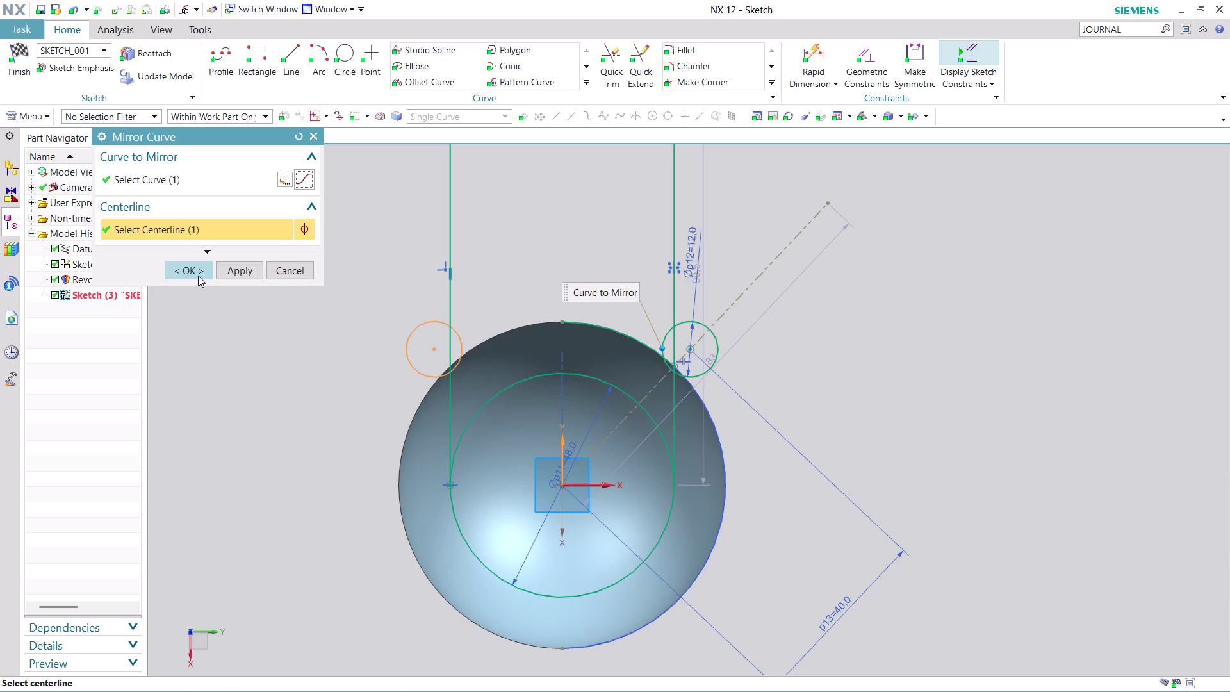
click(198, 275)
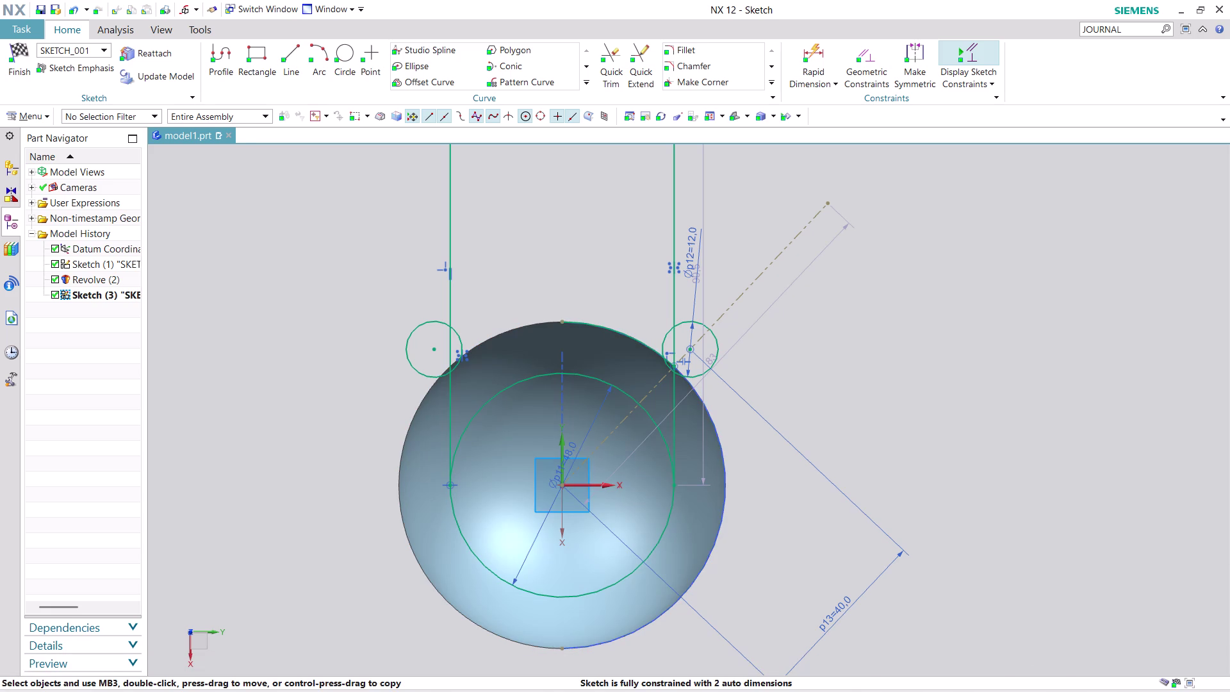
click(9, 67)
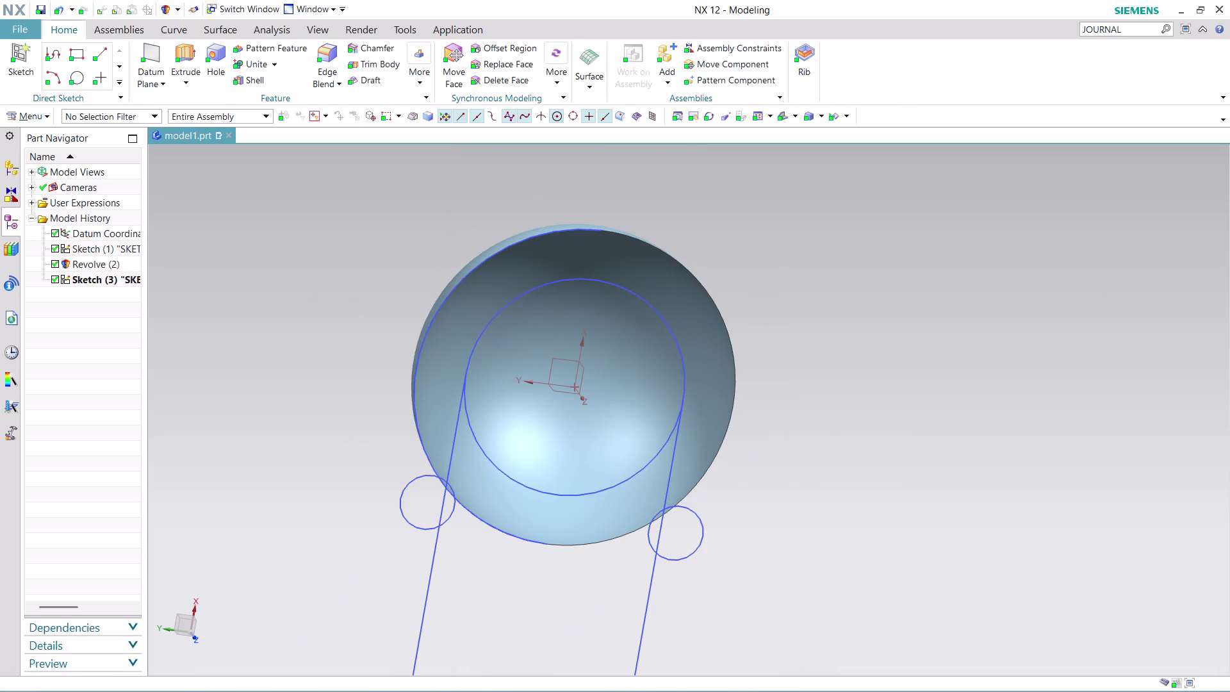
Open the Project Curve dialog over the finished sphere sketch.
scroll(down, 3)
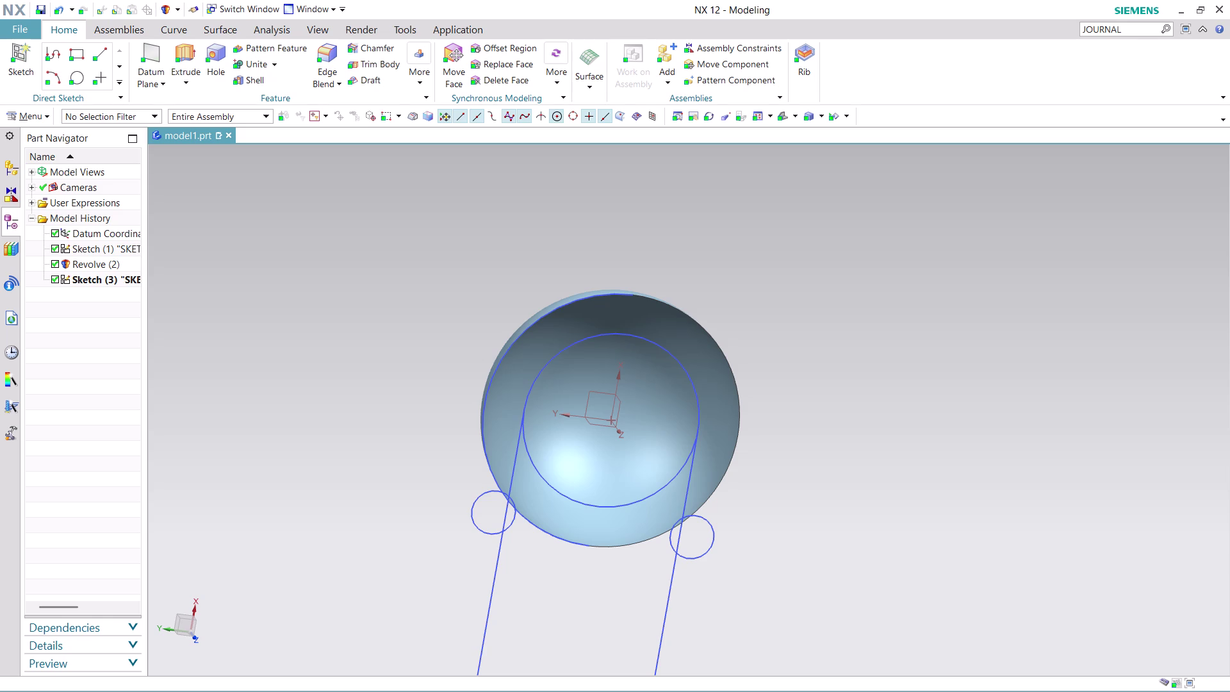
scroll(down, 3)
scroll(up, 3)
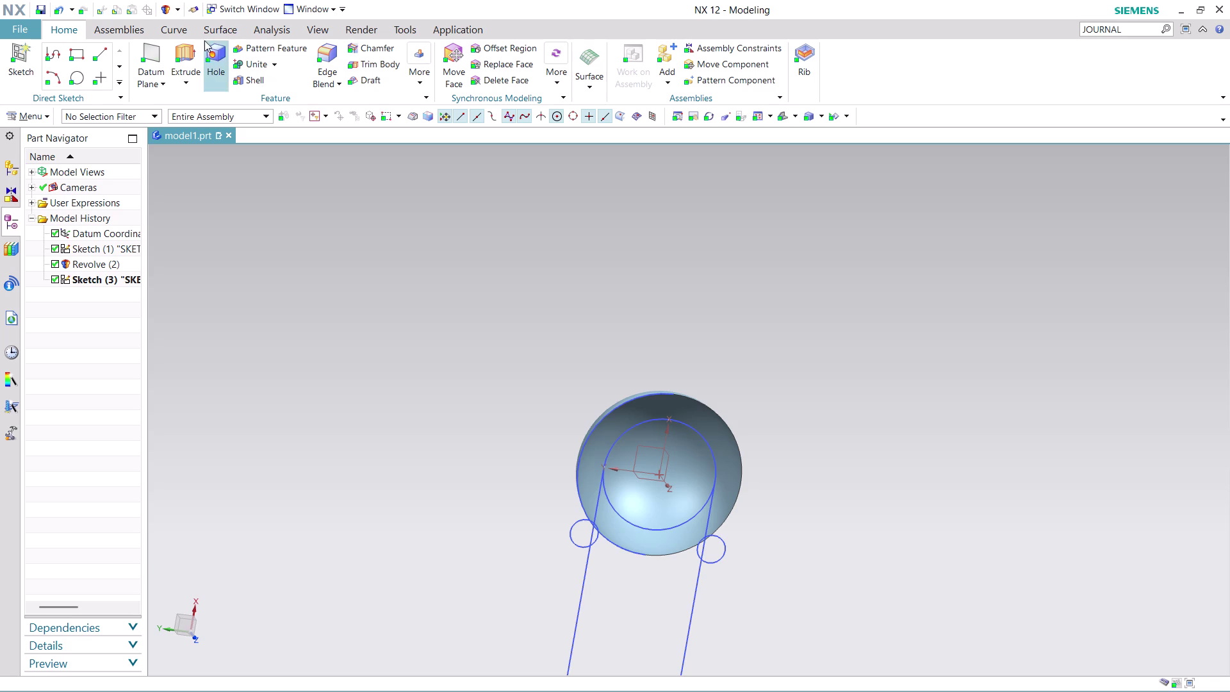
click(188, 29)
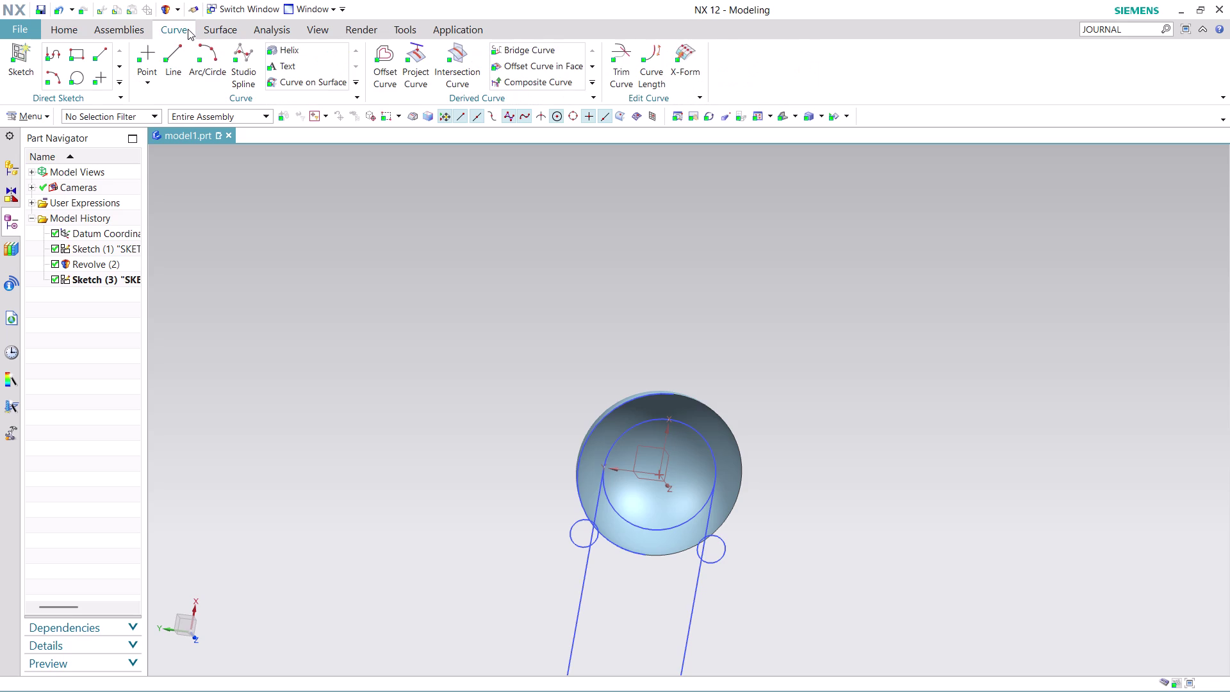
click(413, 66)
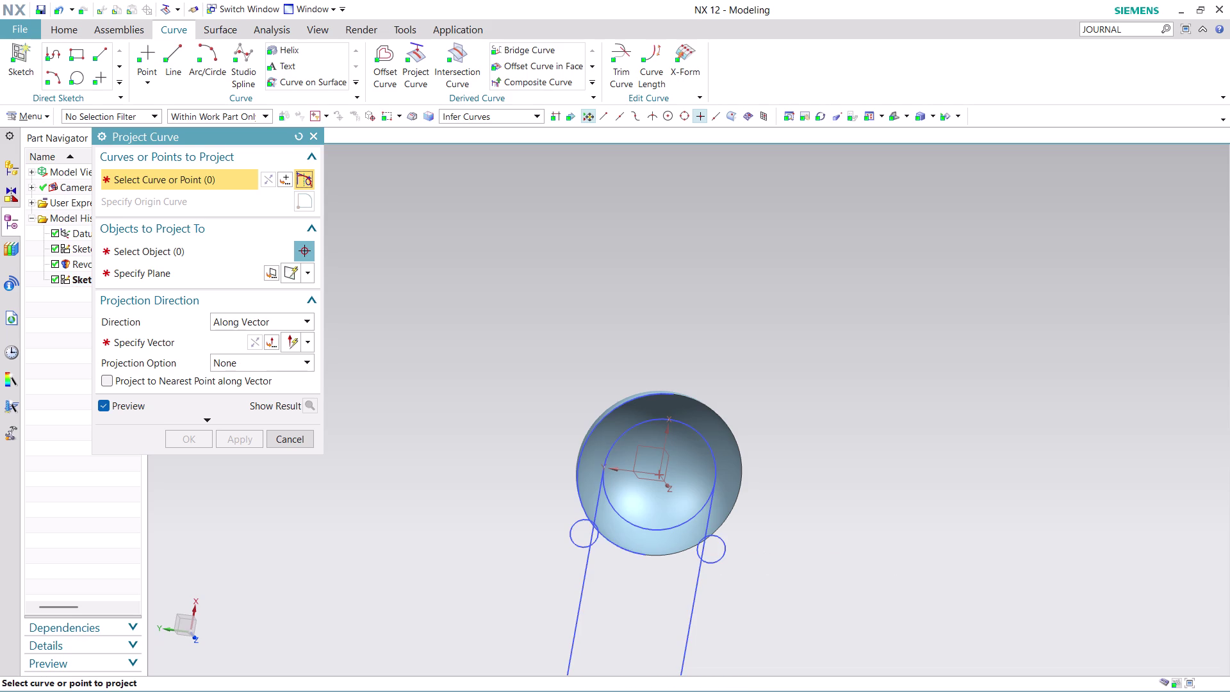
Set the curve selection rule to single curves and orbit to see the sketch.
click(537, 110)
click(532, 134)
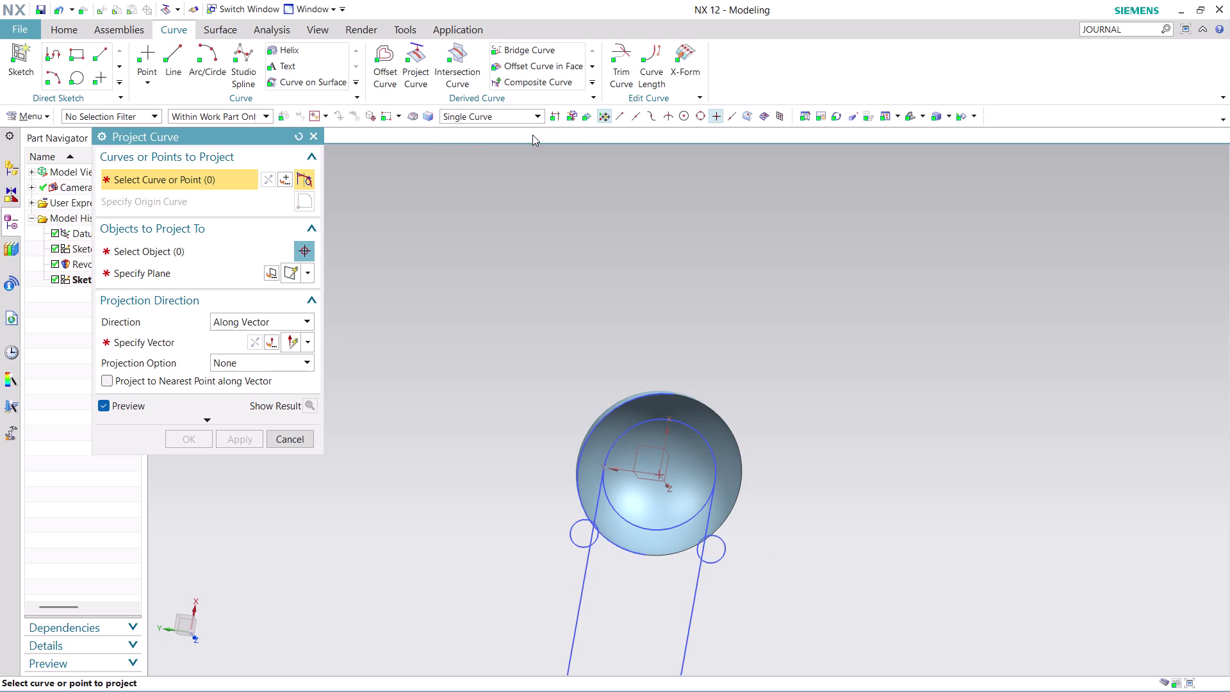
click(551, 117)
scroll(down, 3)
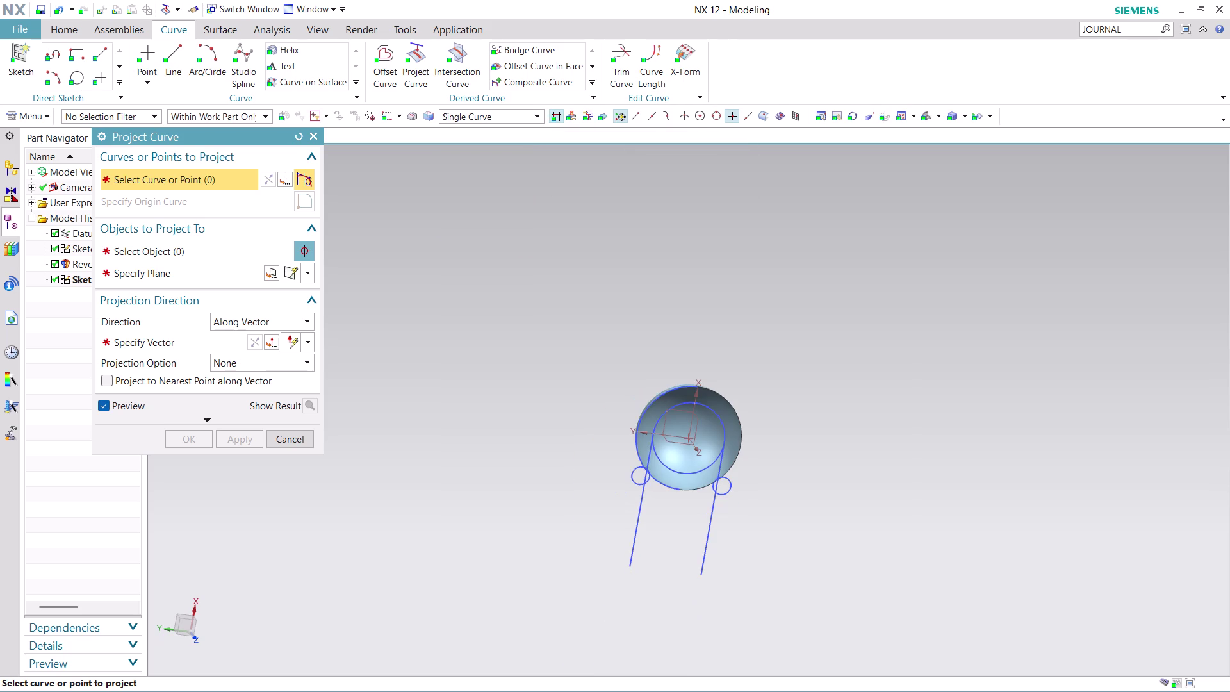
scroll(up, 3)
middle_drag(758, 453, 723, 339)
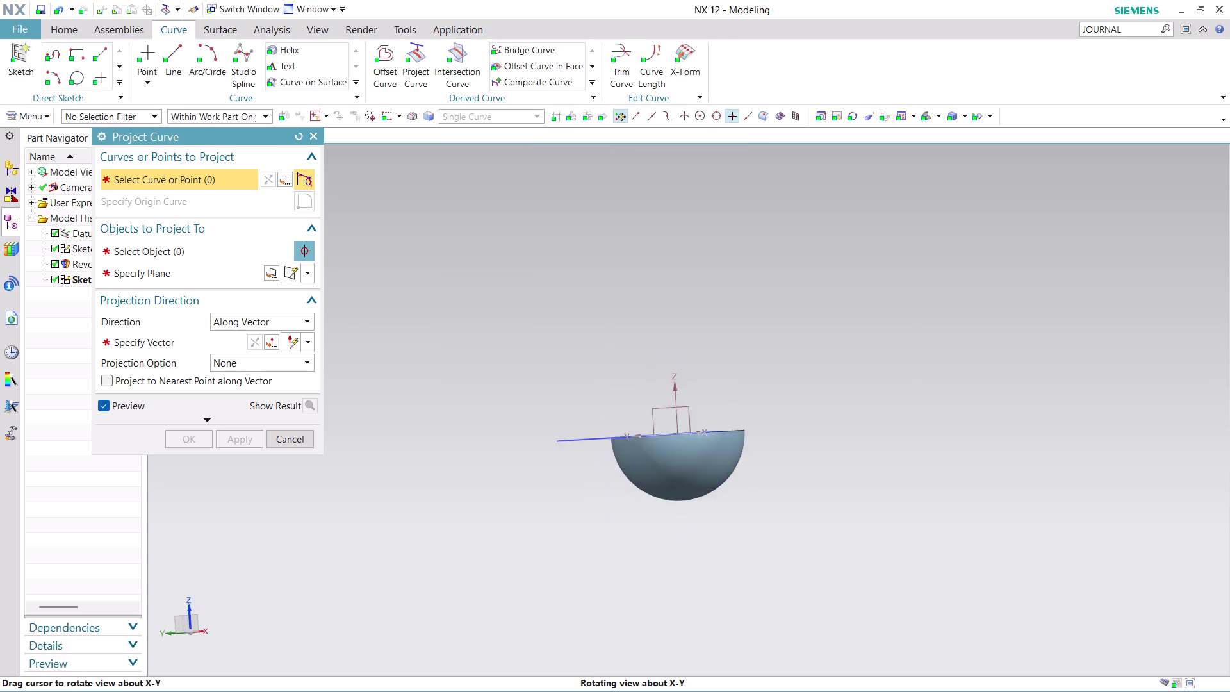
middle_drag(723, 339, 567, 435)
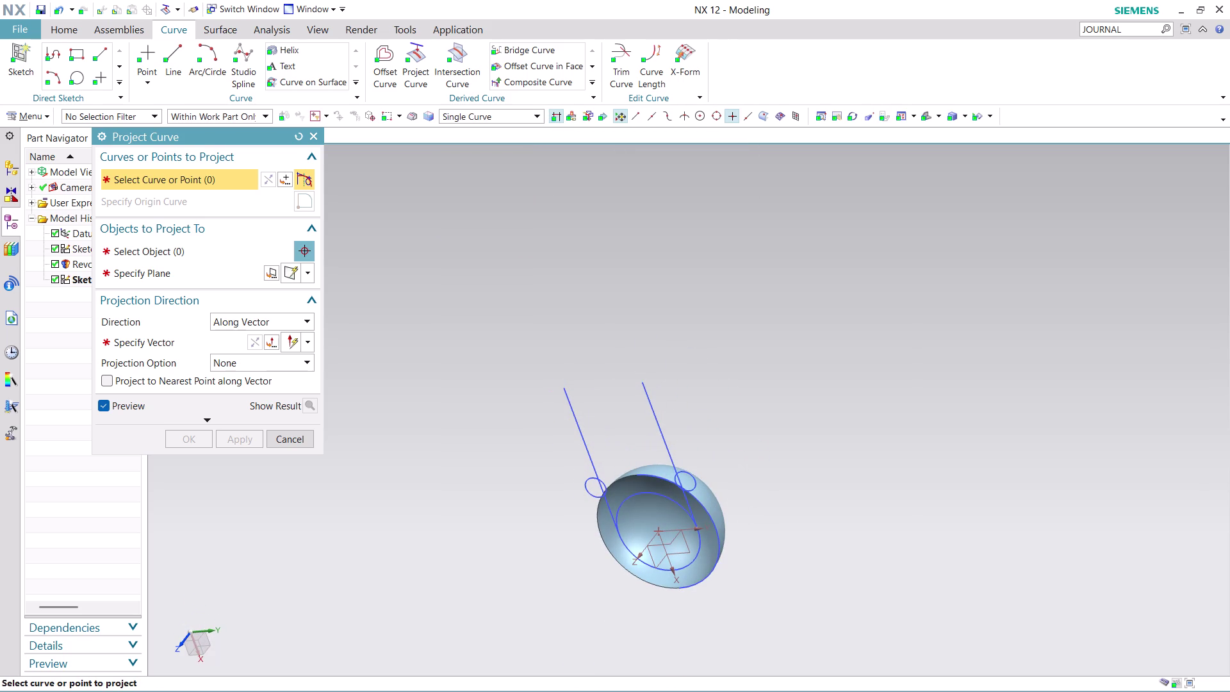
scroll(up, 3)
scroll(up, 3)
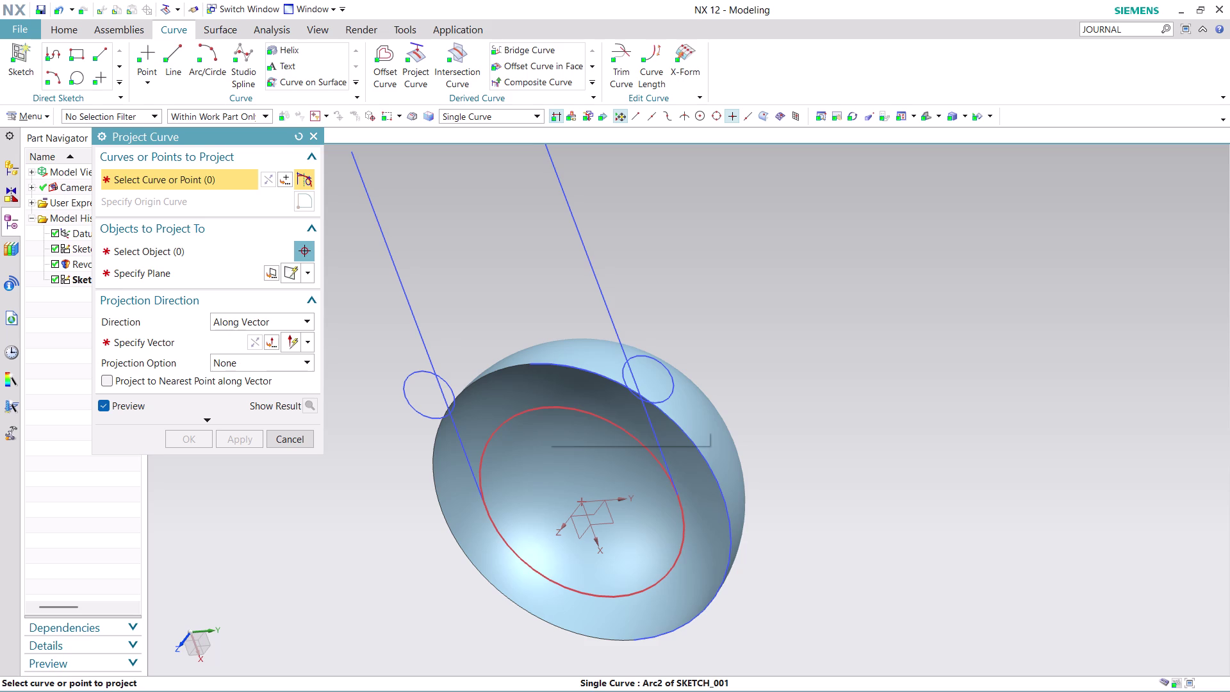
Select the inner arc and both slanted lines' segments as curves to project.
click(547, 413)
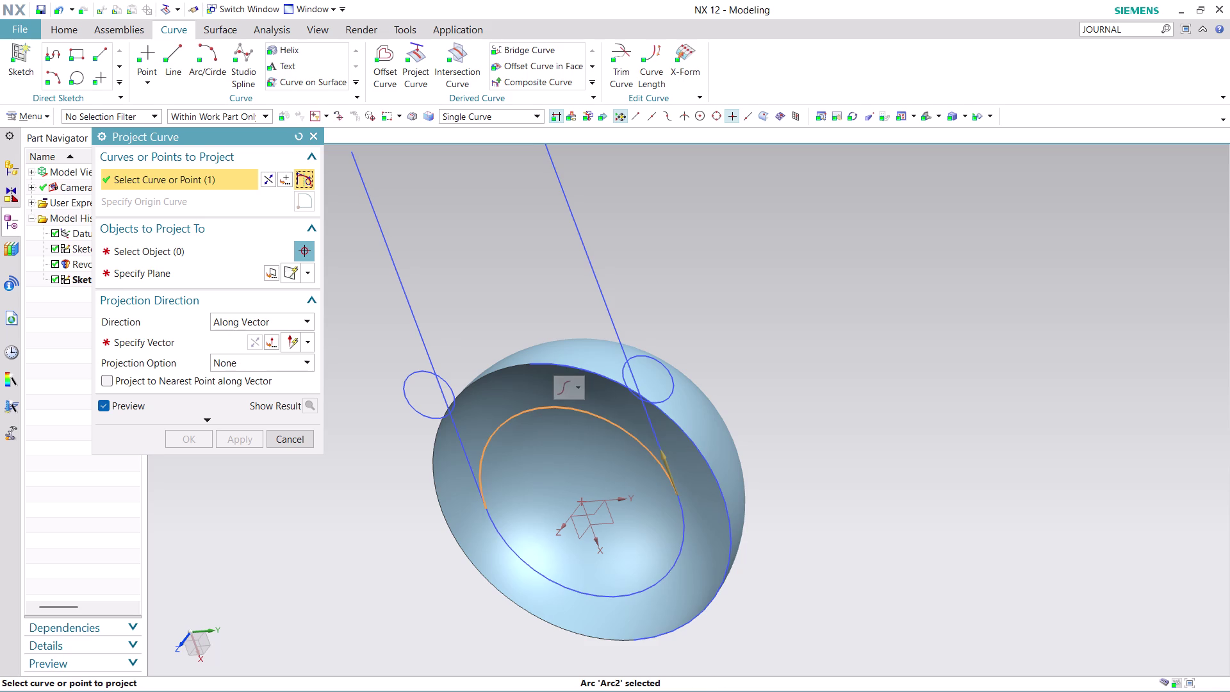
click(464, 455)
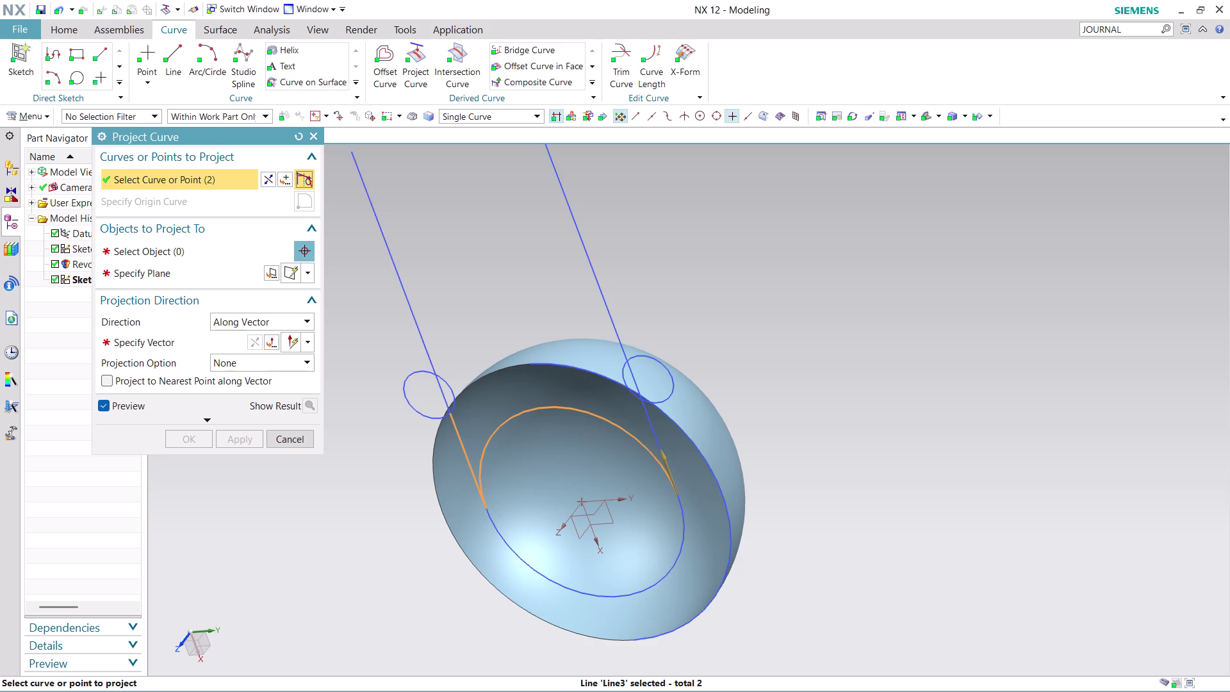
click(650, 428)
click(676, 571)
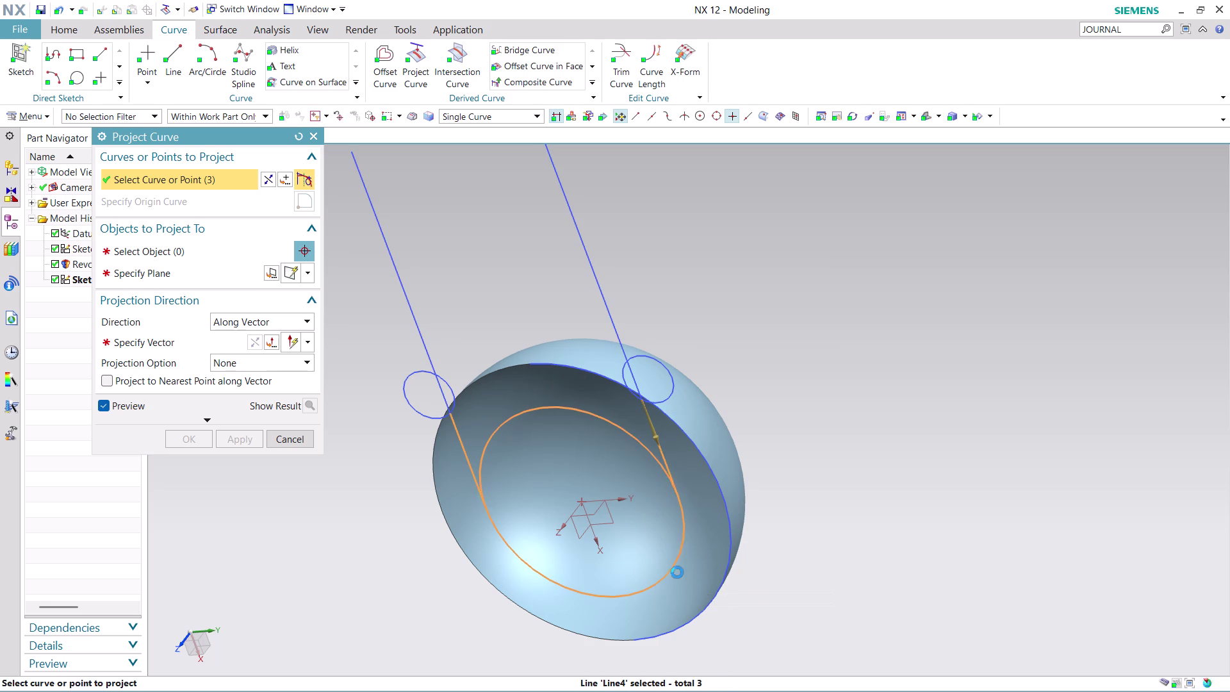
click(405, 305)
click(439, 401)
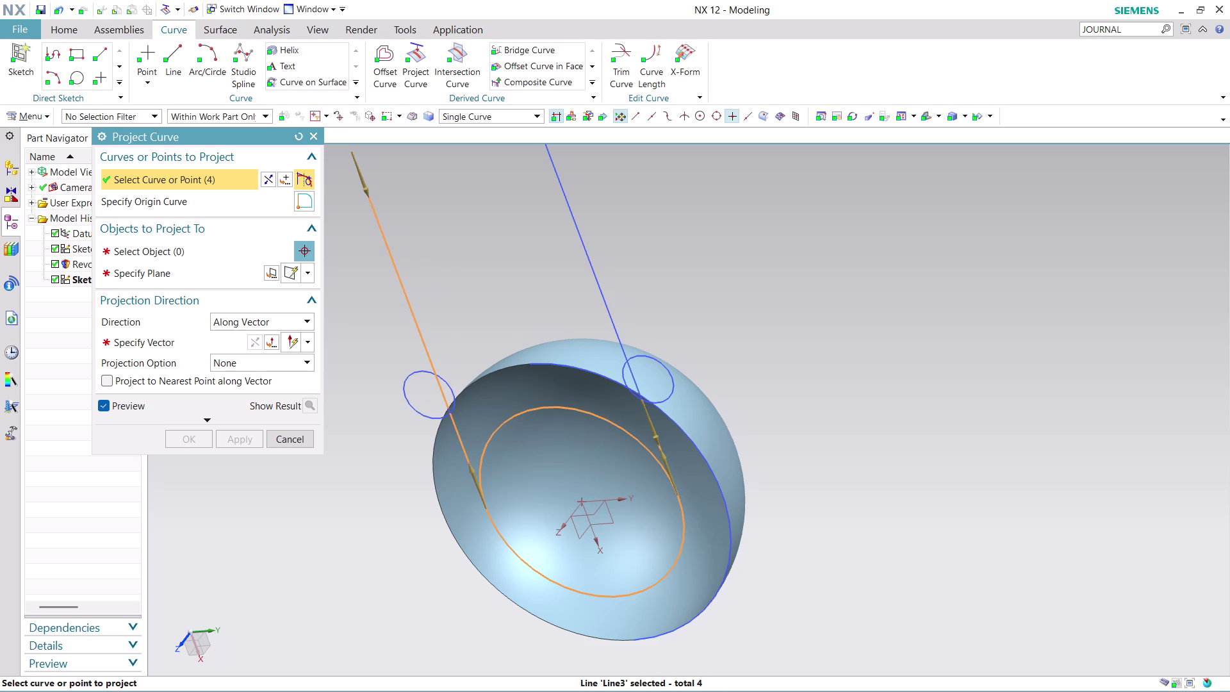
click(633, 384)
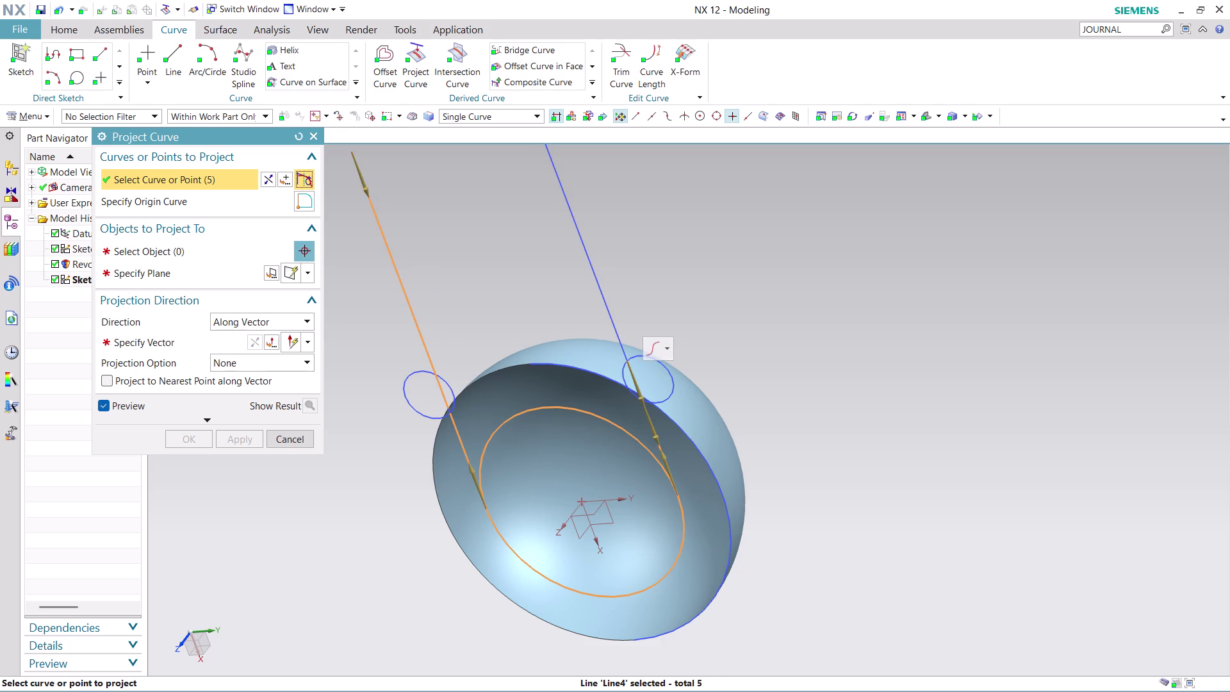
scroll(down, 3)
scroll(up, 3)
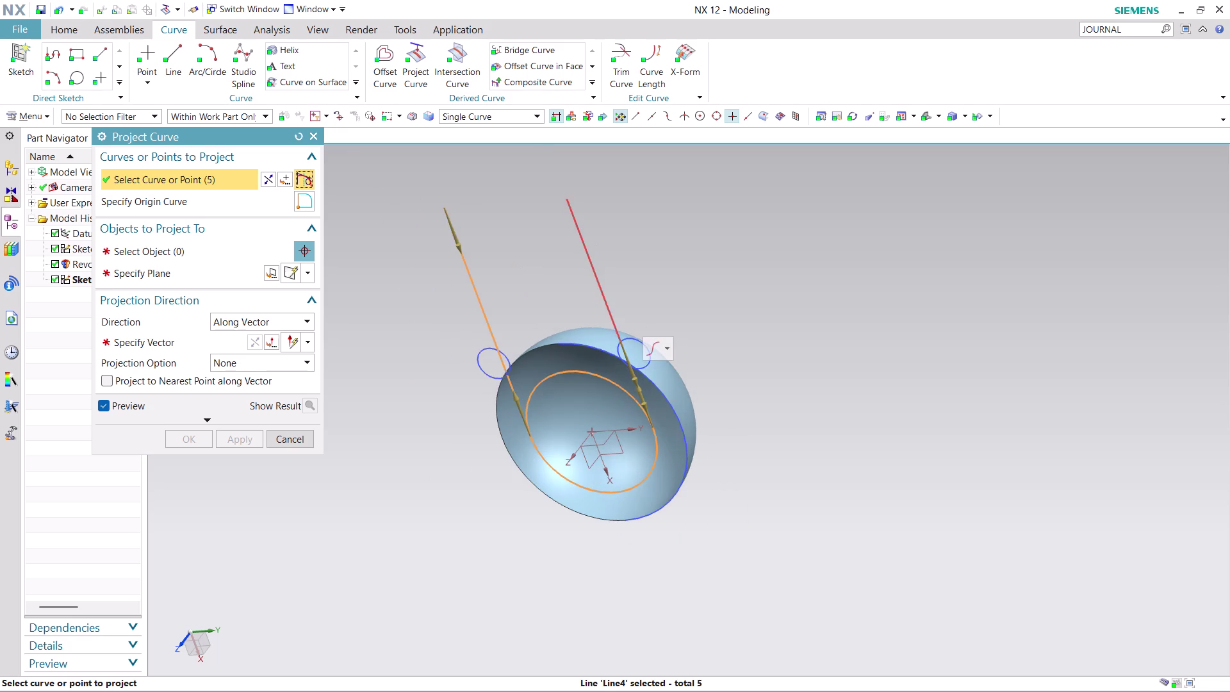
click(611, 314)
scroll(up, 3)
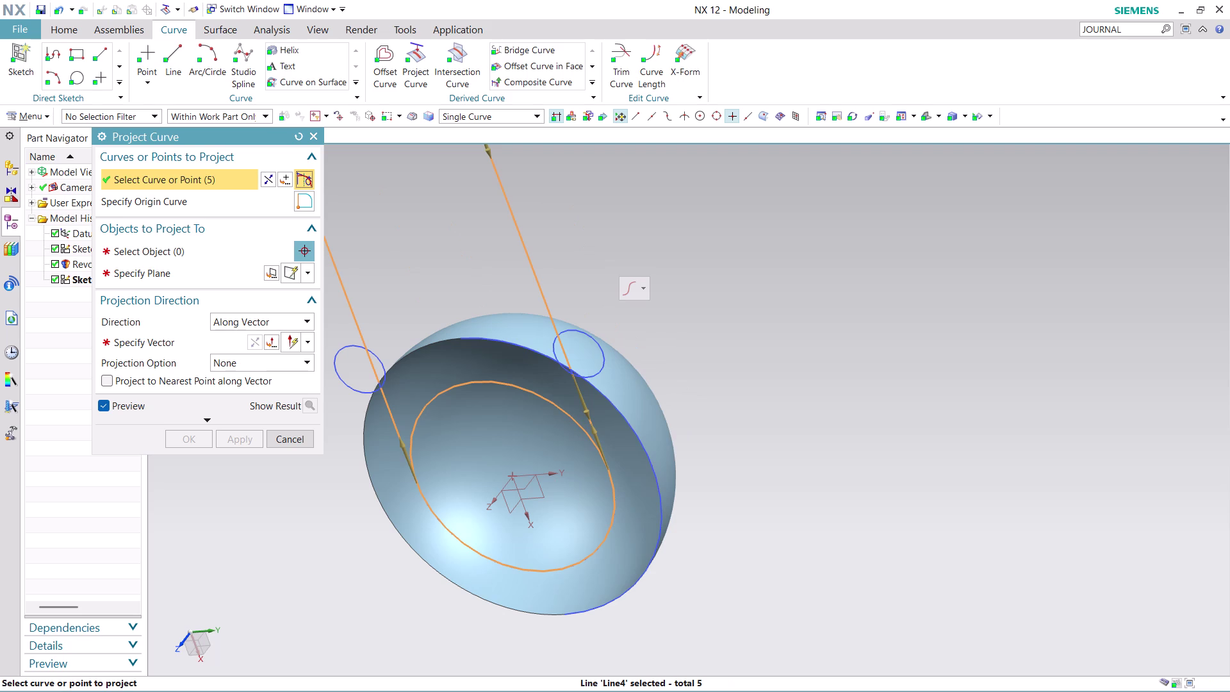
click(228, 260)
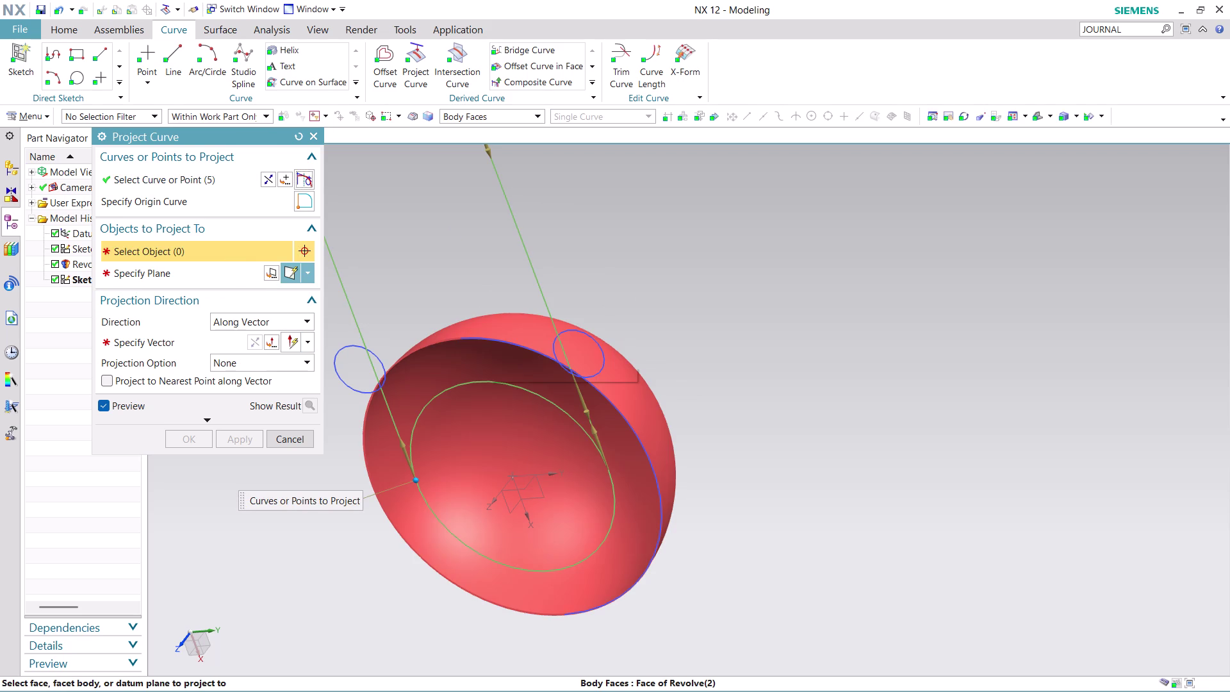
Project the selected curves onto the spherical face along the reversed Z-axis.
click(468, 363)
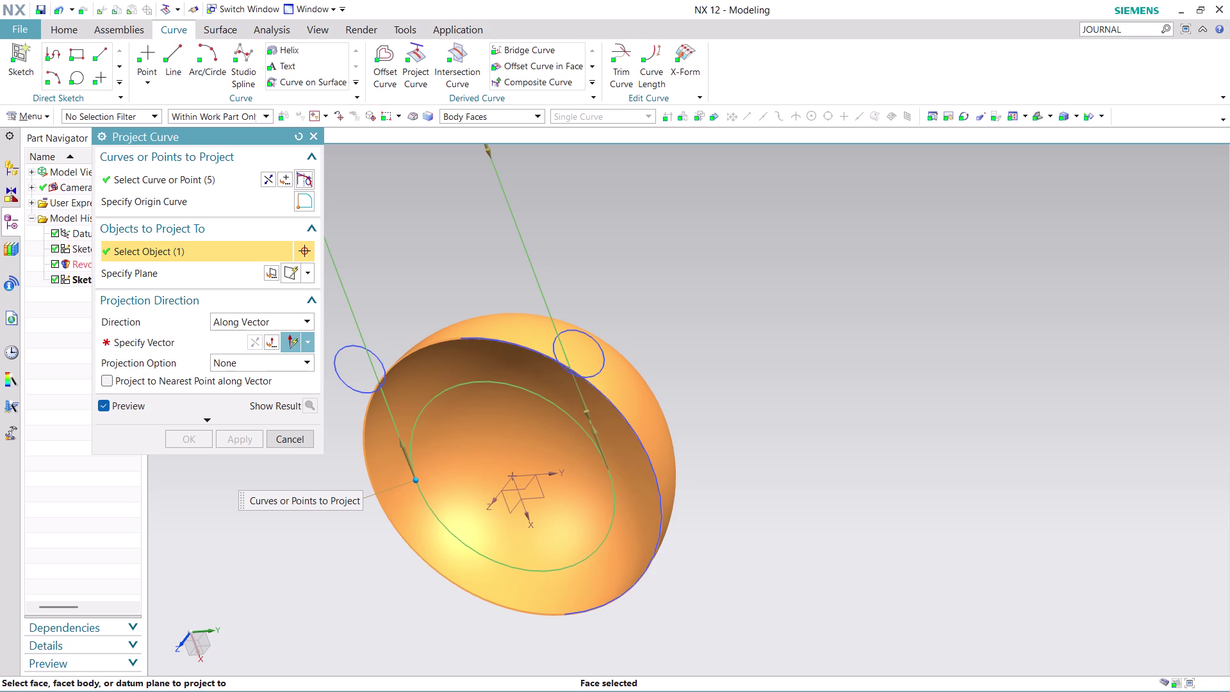
click(197, 344)
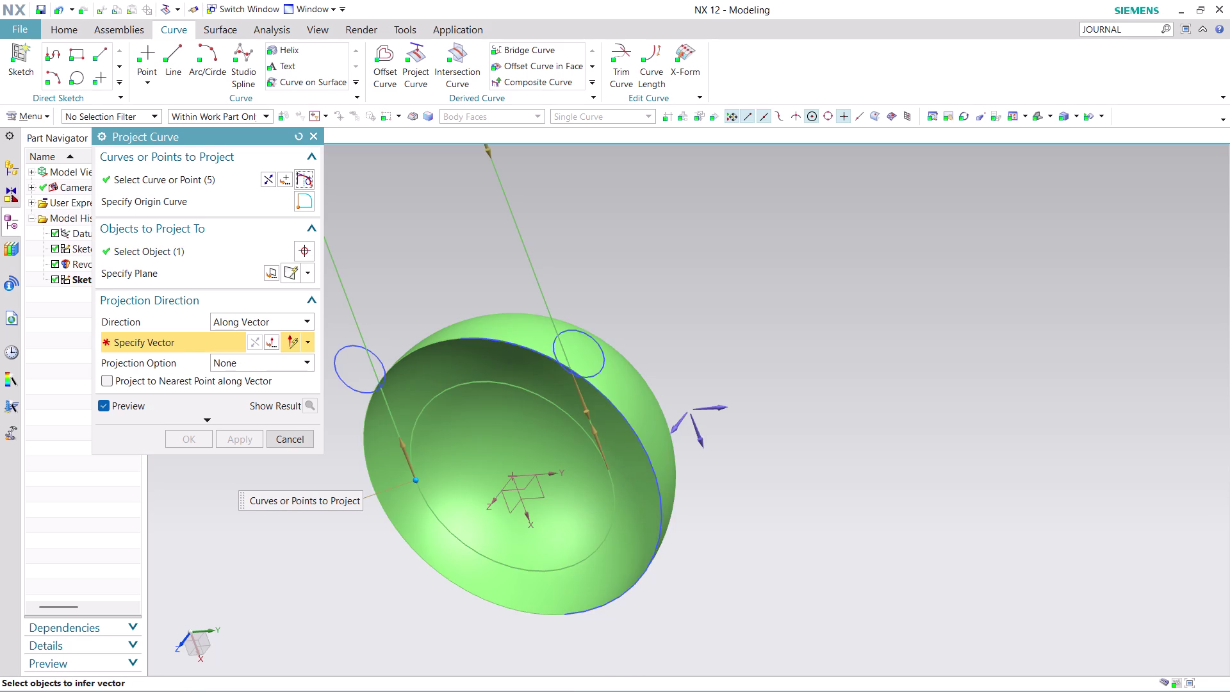
click(677, 431)
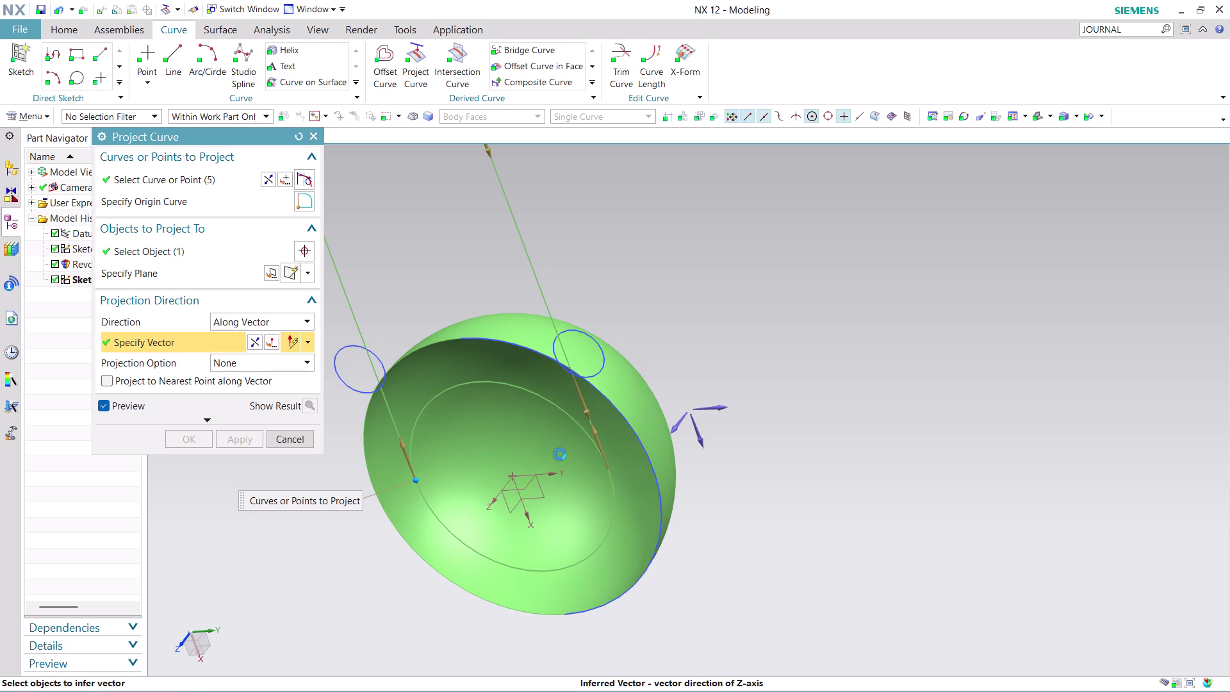
click(252, 336)
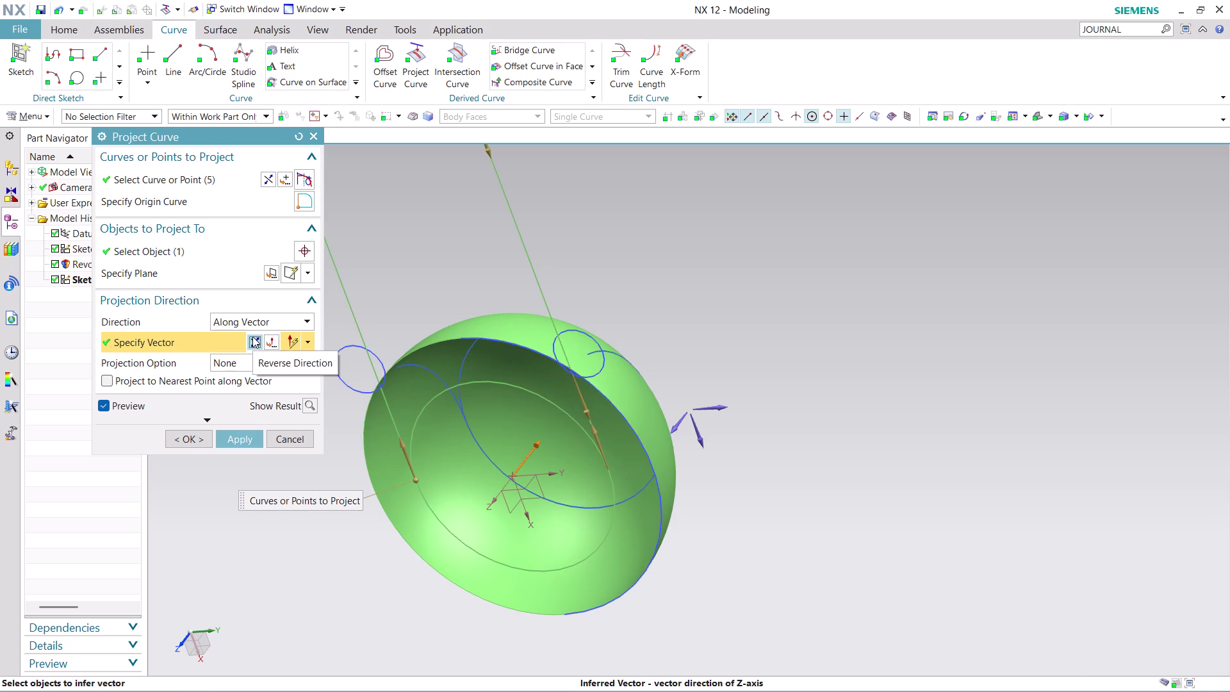
click(233, 438)
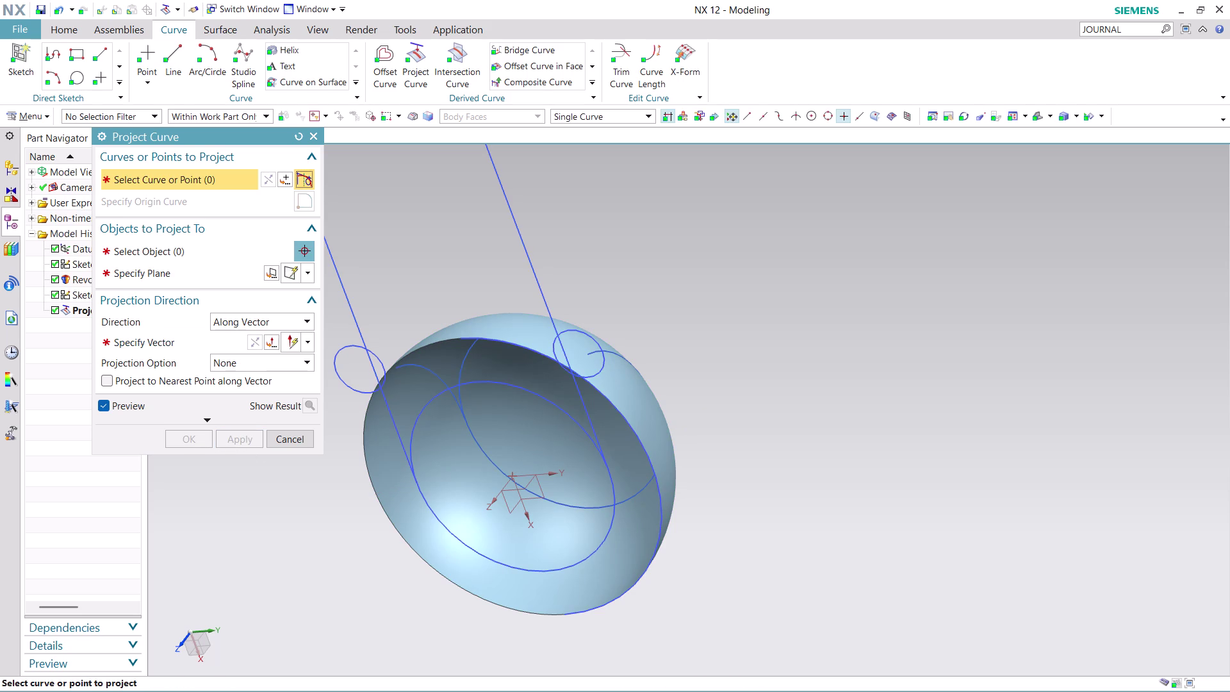
Inspect the projected curve on the sphere, then undo it with Ctrl+Z.
scroll(down, 3)
scroll(up, 3)
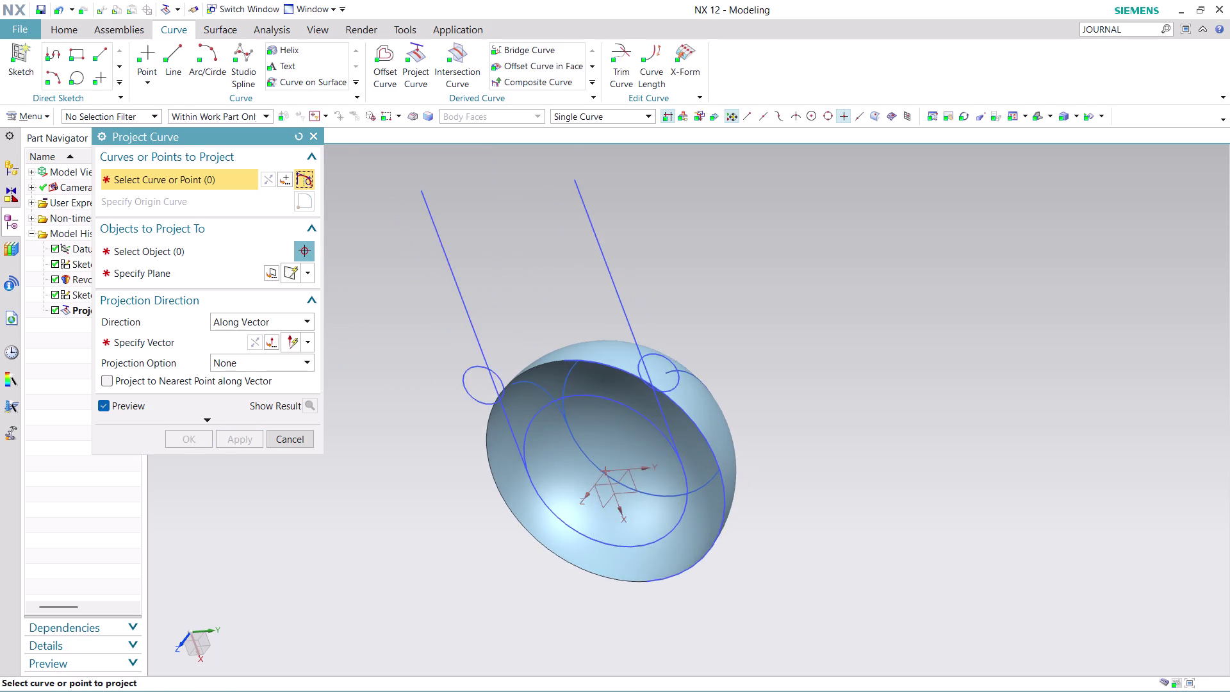
scroll(up, 3)
middle_click(777, 375)
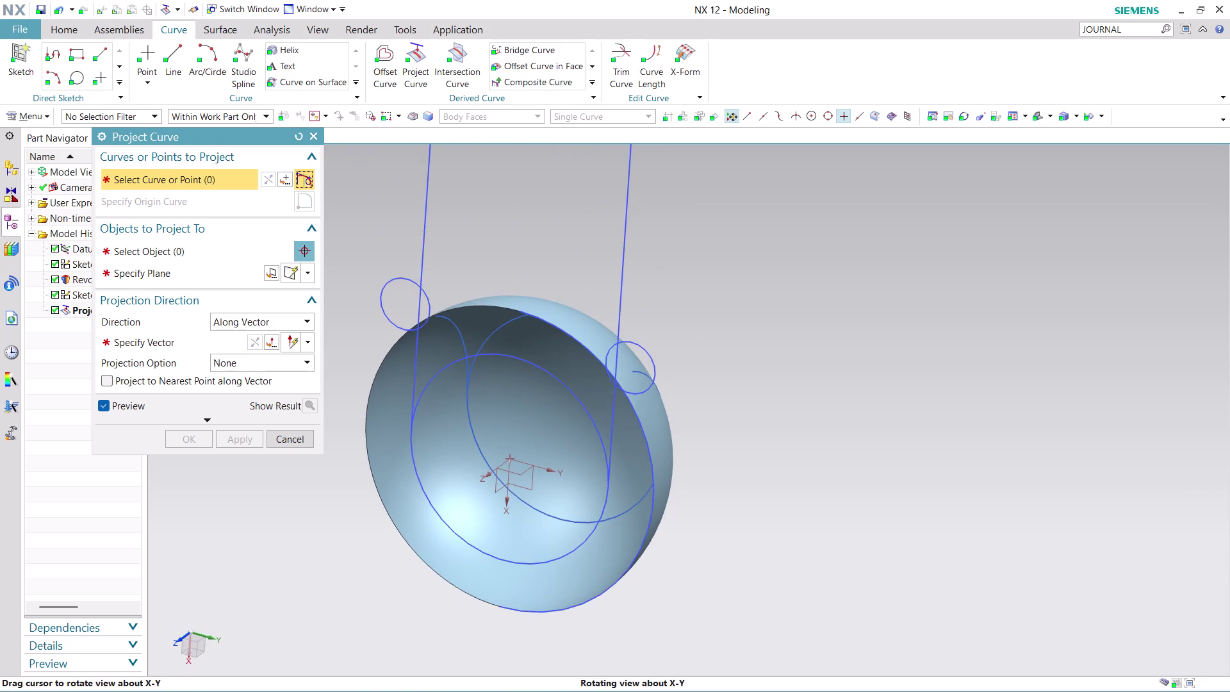
scroll(down, 3)
scroll(up, 3)
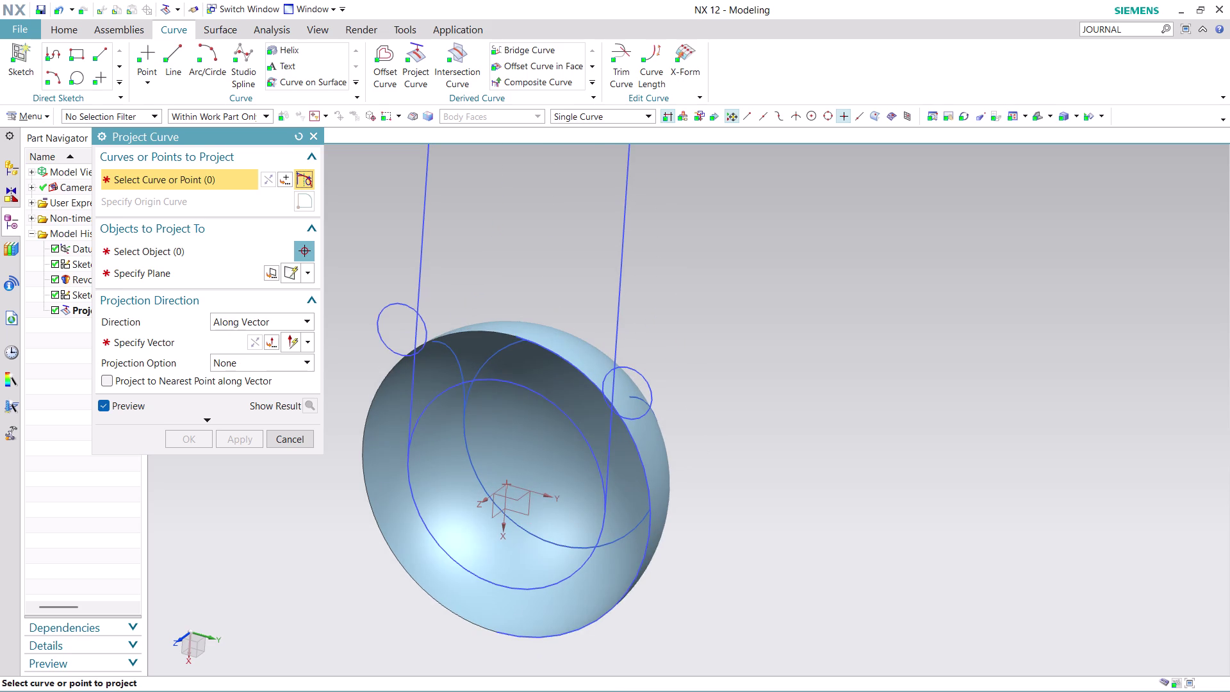
scroll(up, 3)
middle_drag(754, 374, 759, 370)
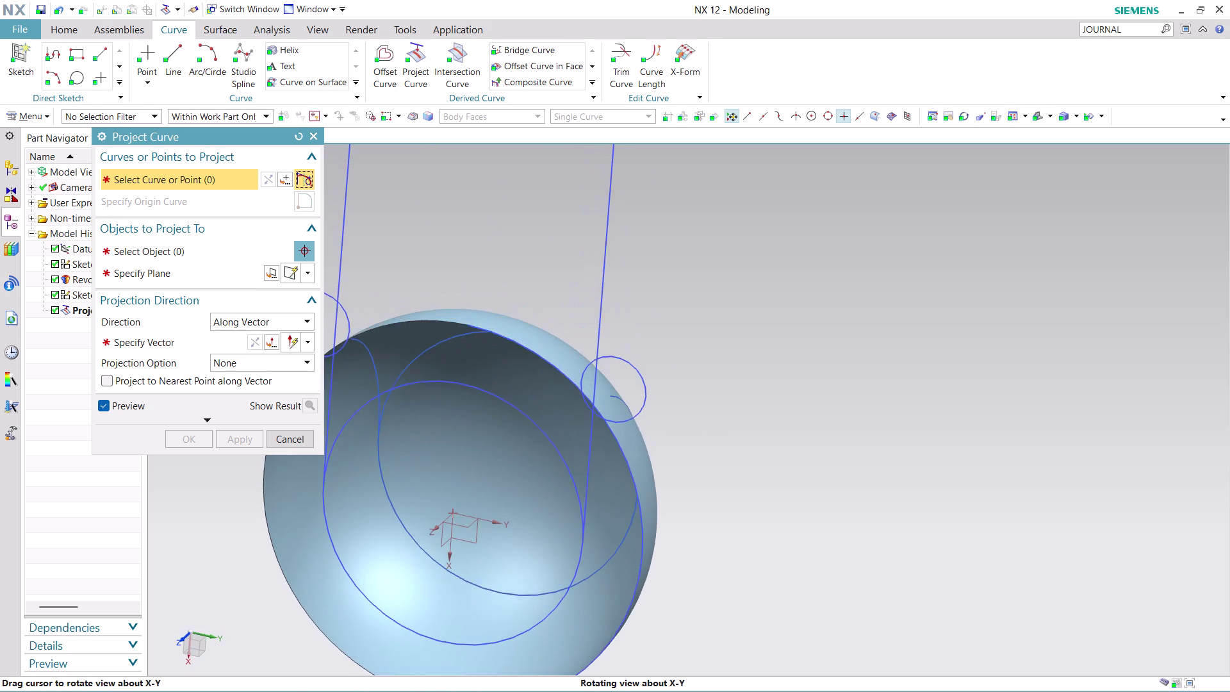
middle_drag(760, 370, 760, 371)
scroll(down, 3)
scroll(up, 3)
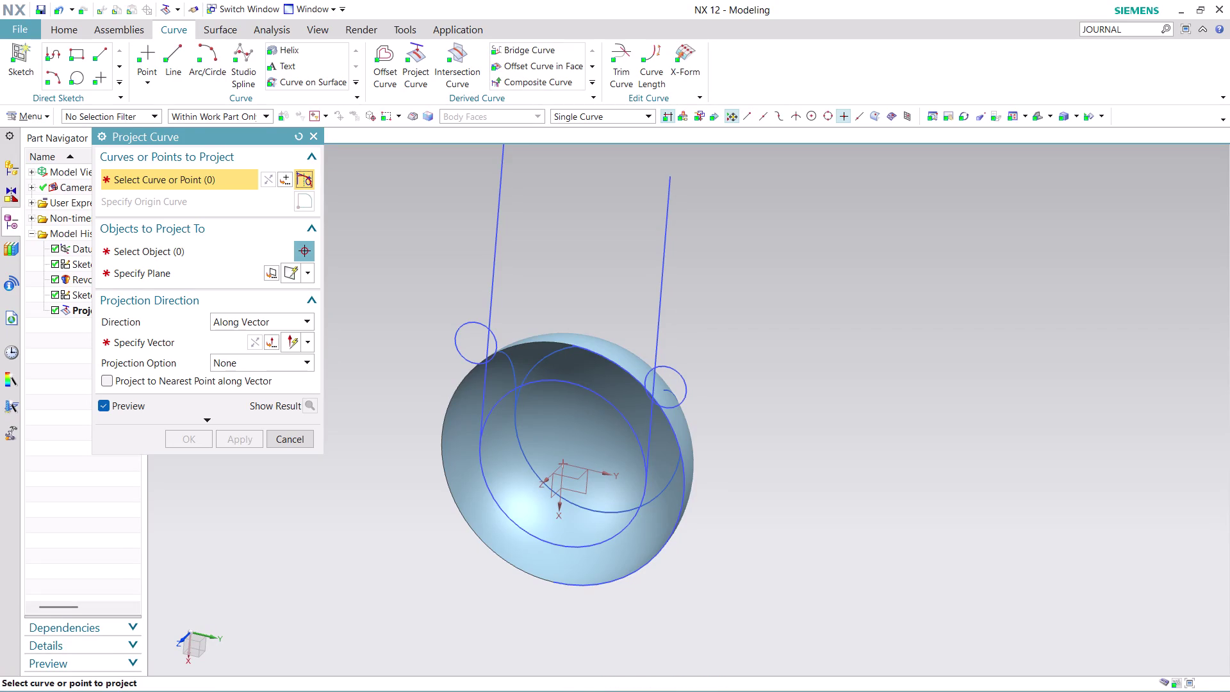
key(ctrl+z)
key(ctrl+z)
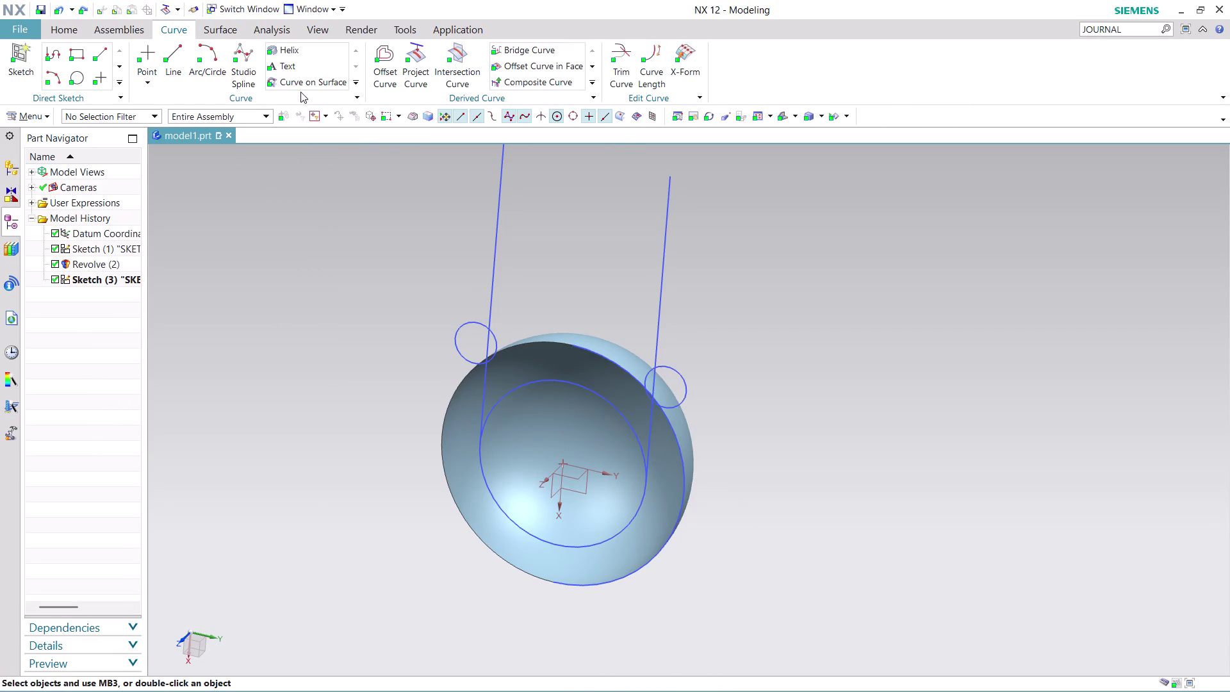
Reopen Project Curve and pick the inner arc plus the left and right sketch lines.
click(413, 62)
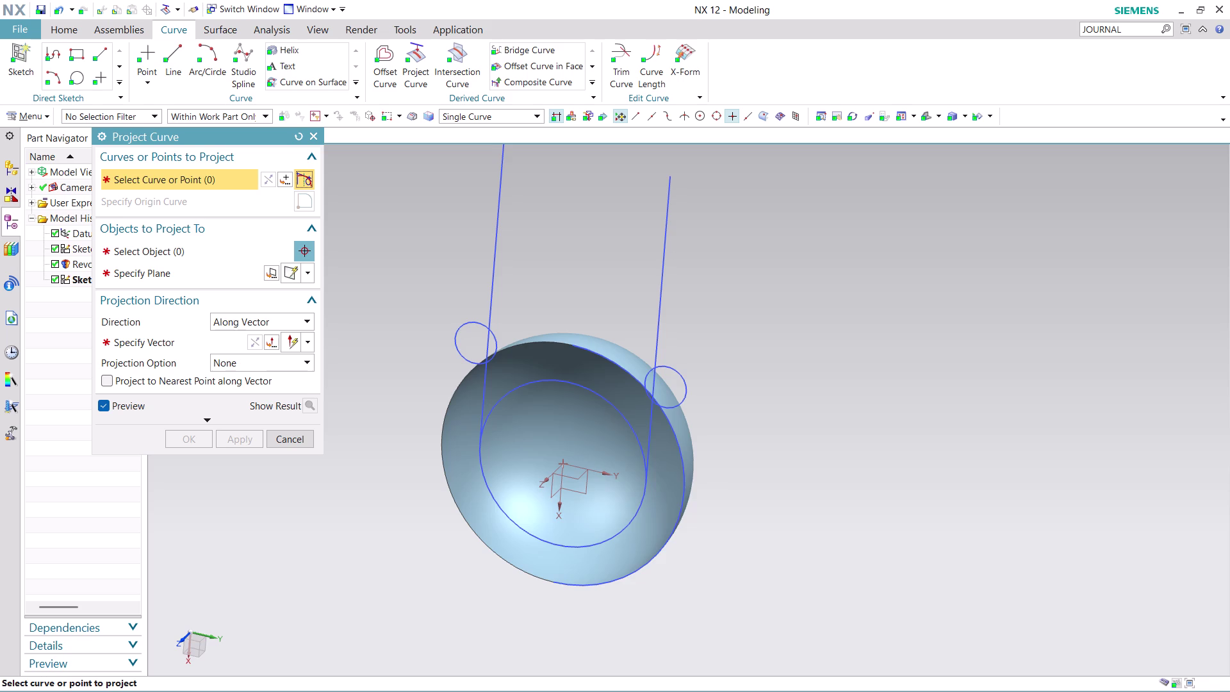
scroll(up, 3)
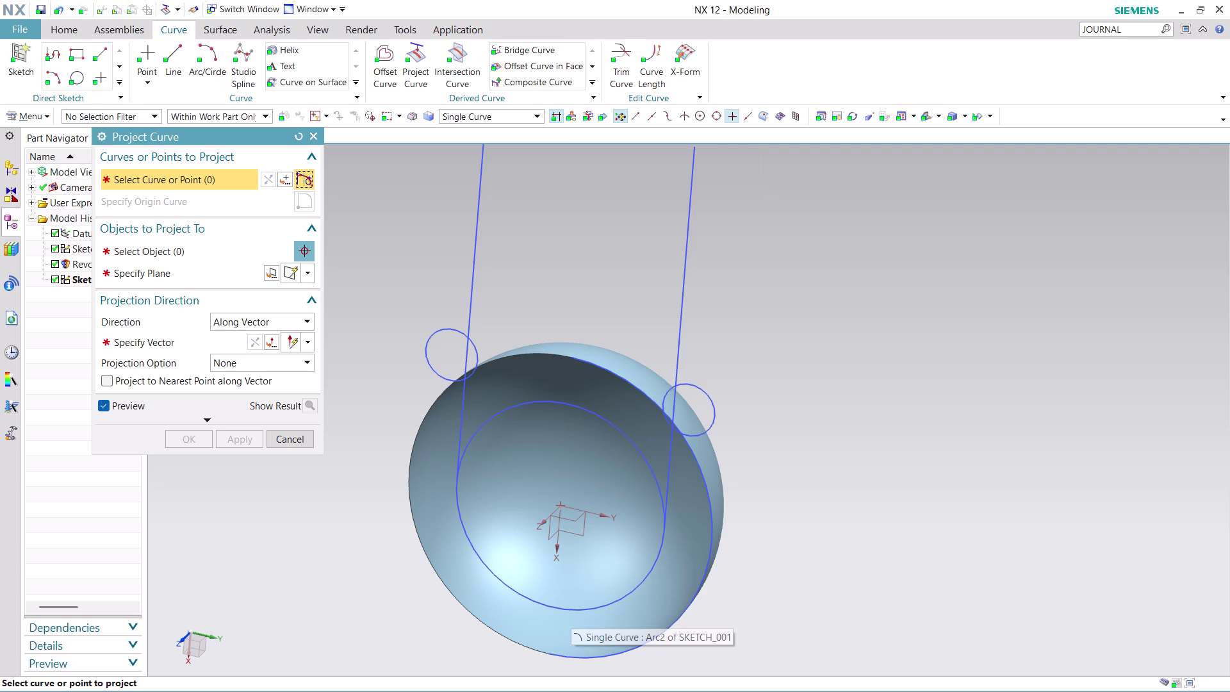
click(560, 111)
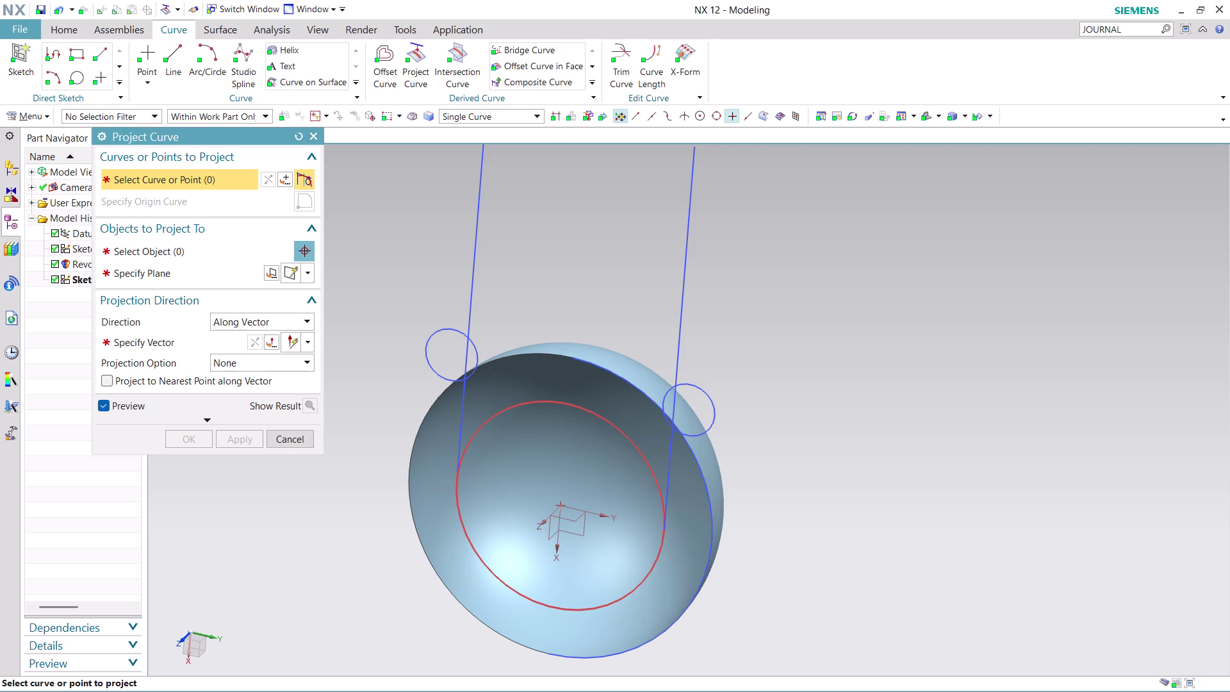
click(555, 113)
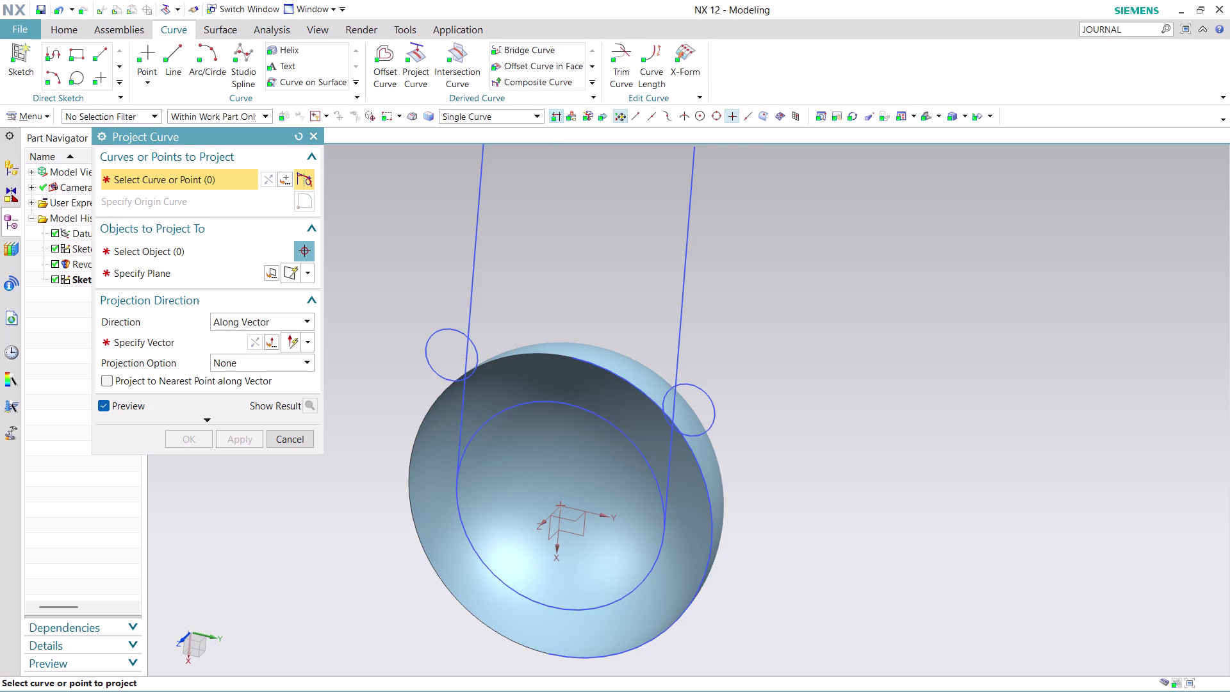
click(552, 609)
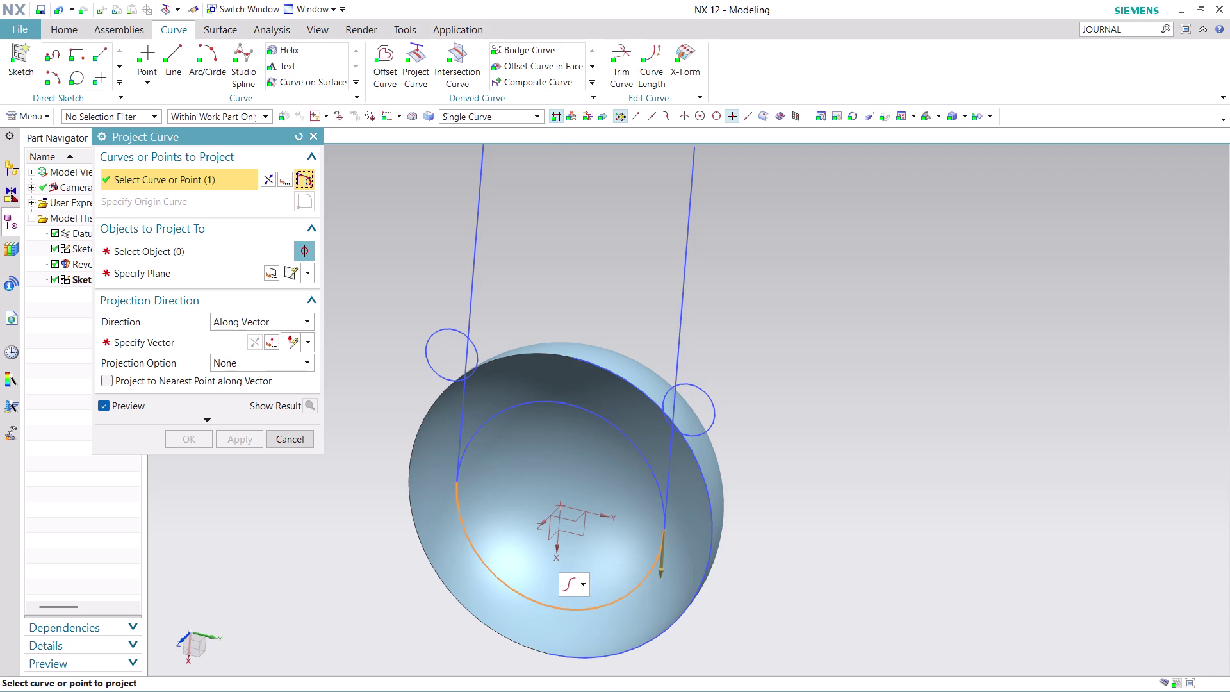
click(458, 413)
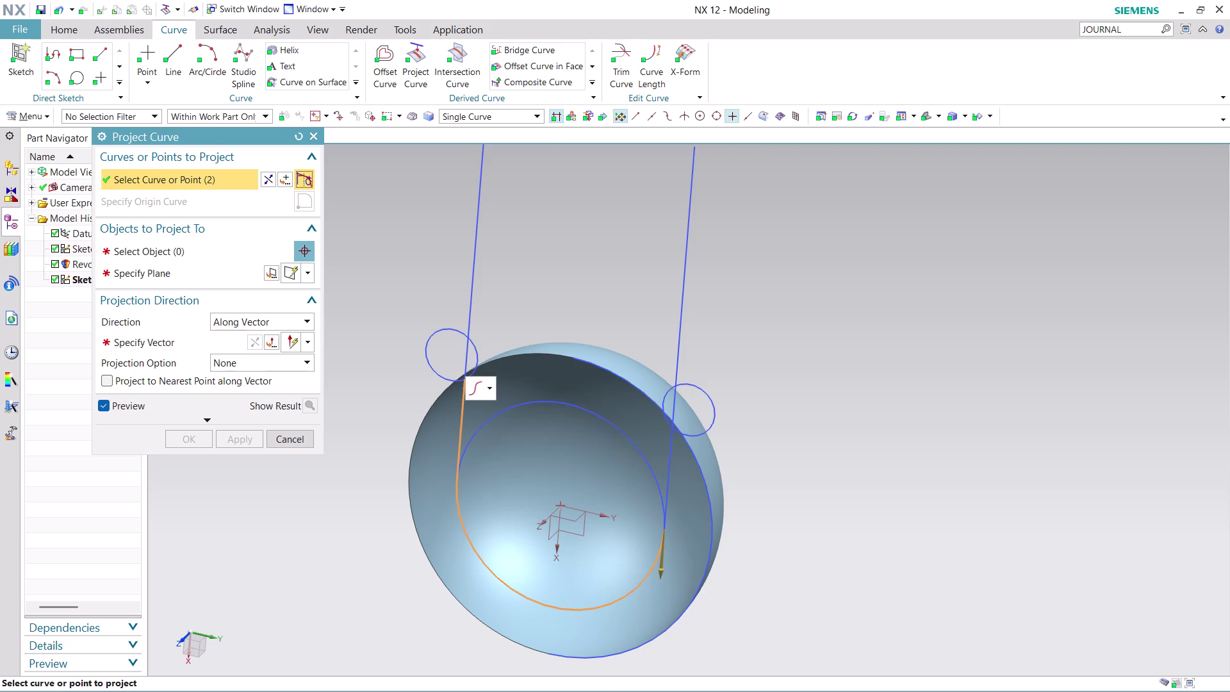
click(670, 486)
Add the remaining SKETCH_001 lines until five curves are chosen for projection.
scroll(down, 3)
scroll(up, 3)
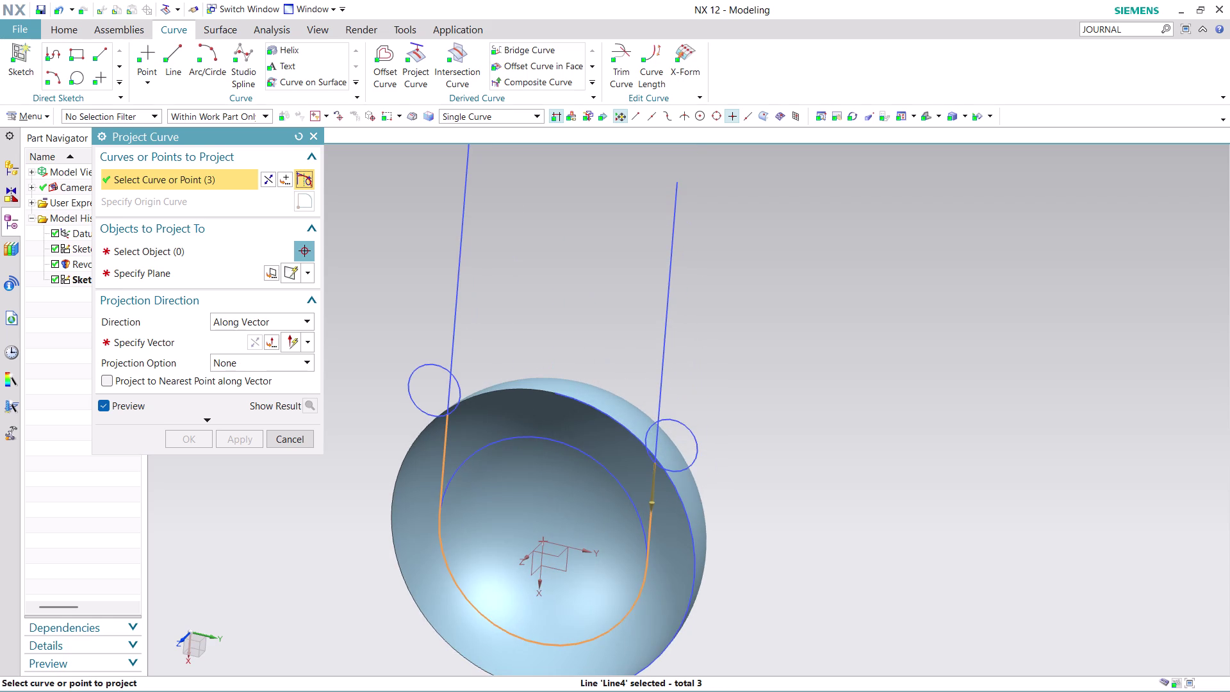
click(454, 314)
click(666, 326)
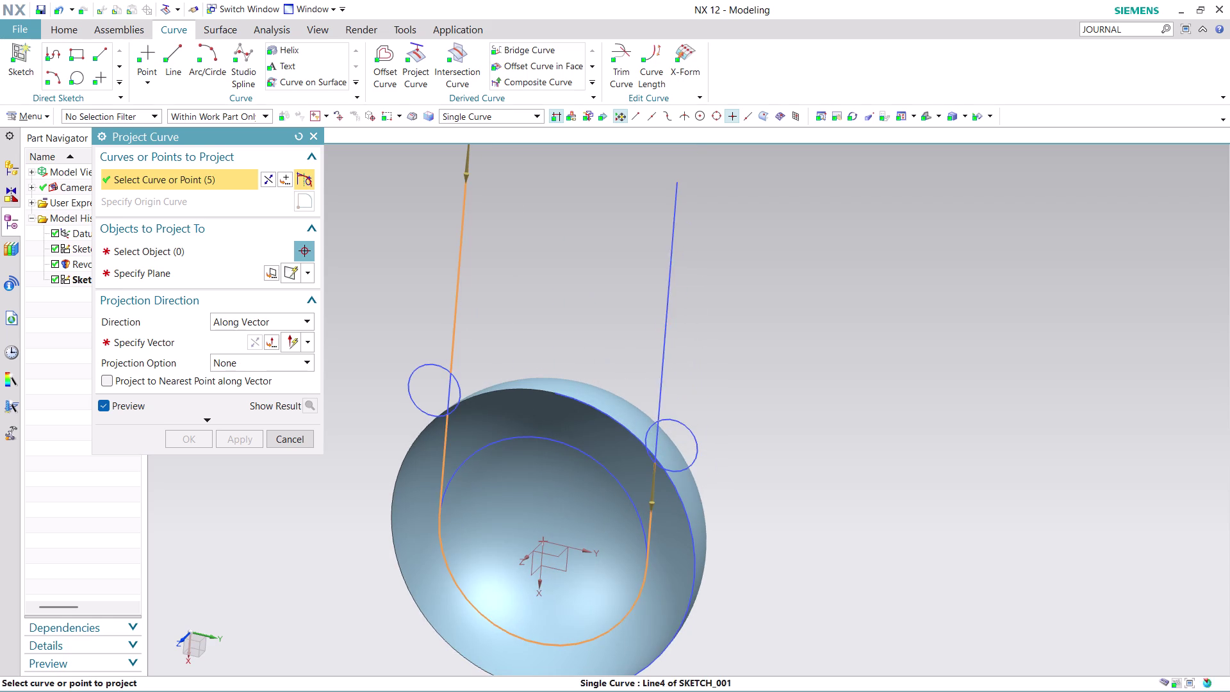
scroll(down, 3)
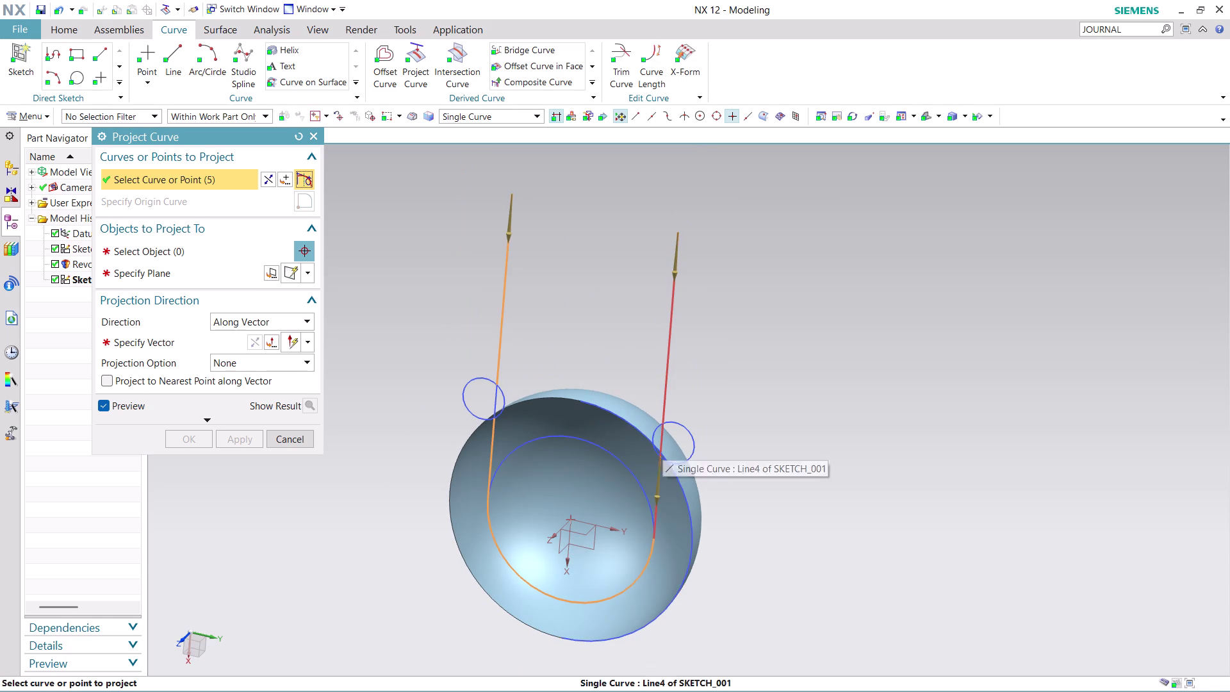
scroll(up, 3)
click(655, 384)
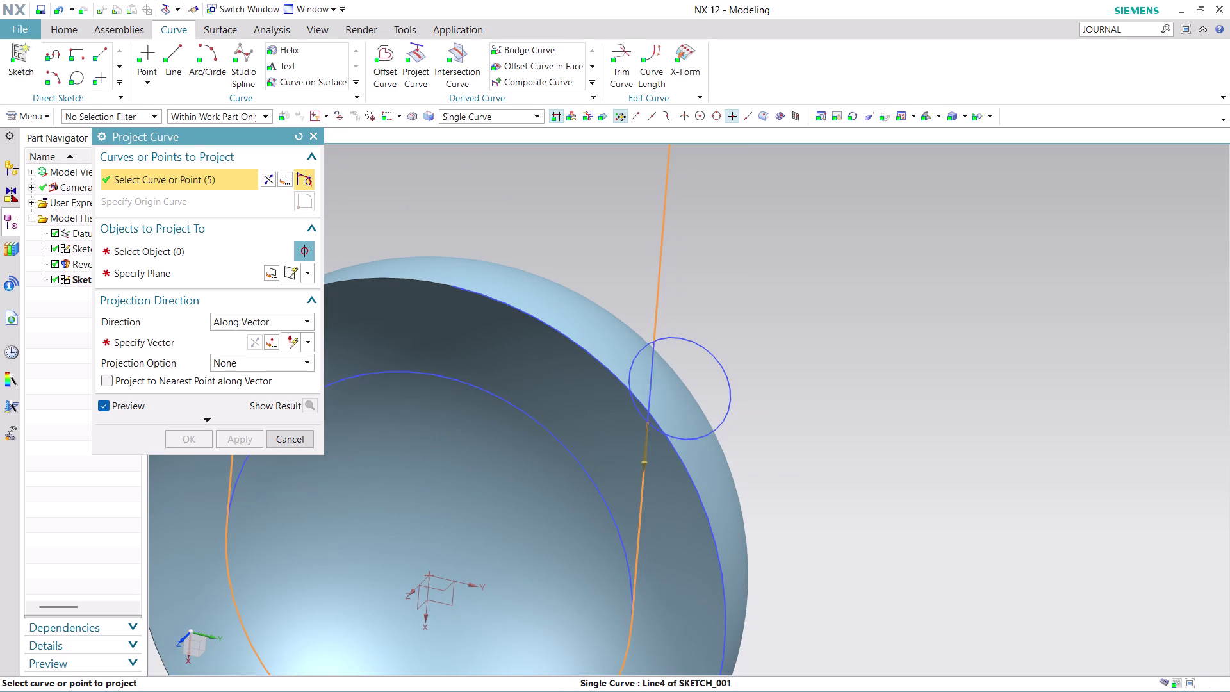
scroll(down, 3)
scroll(up, 3)
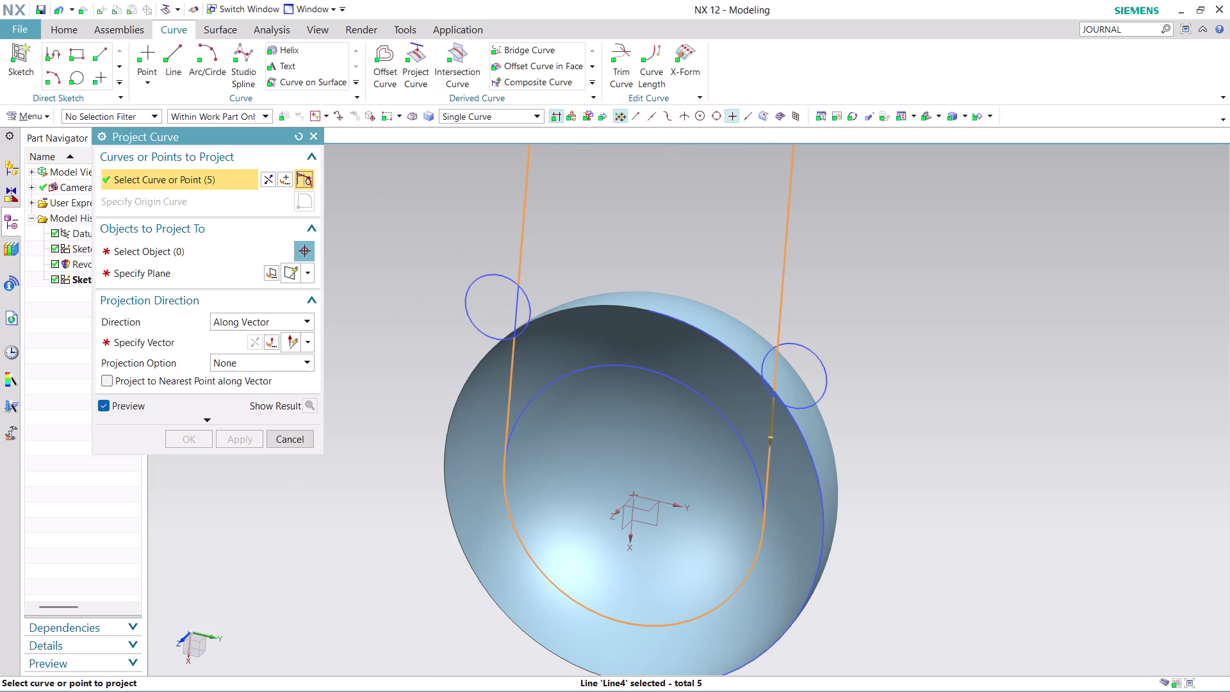
click(512, 318)
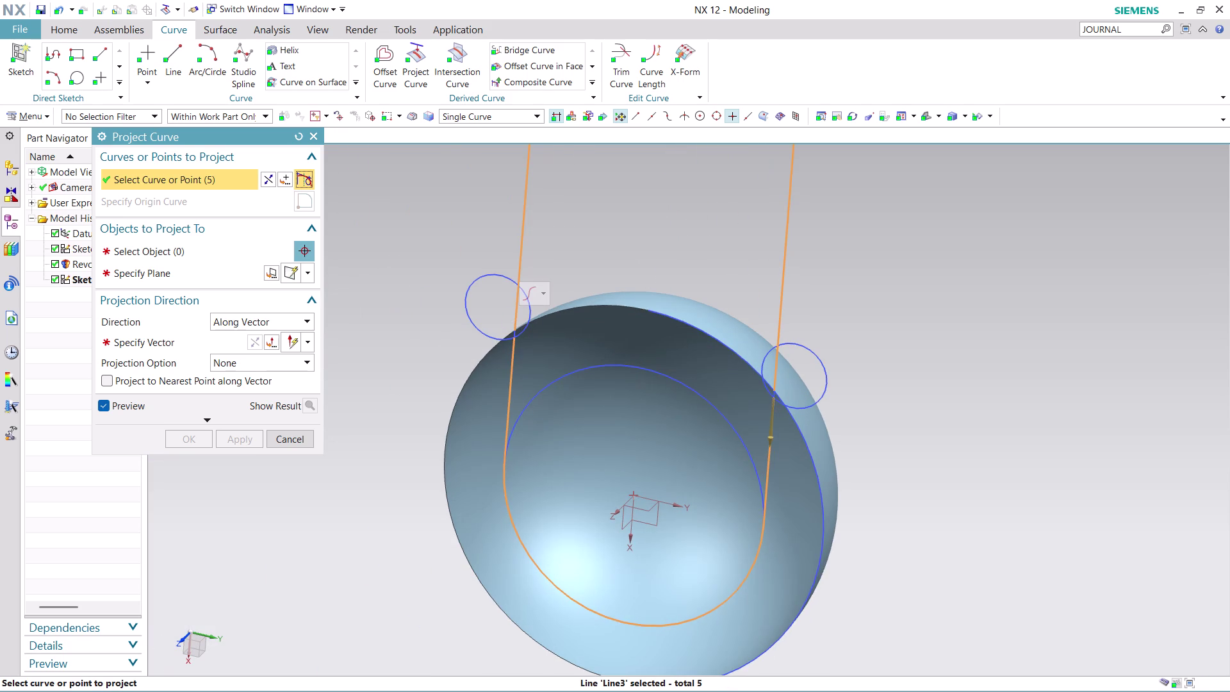
scroll(down, 3)
scroll(up, 3)
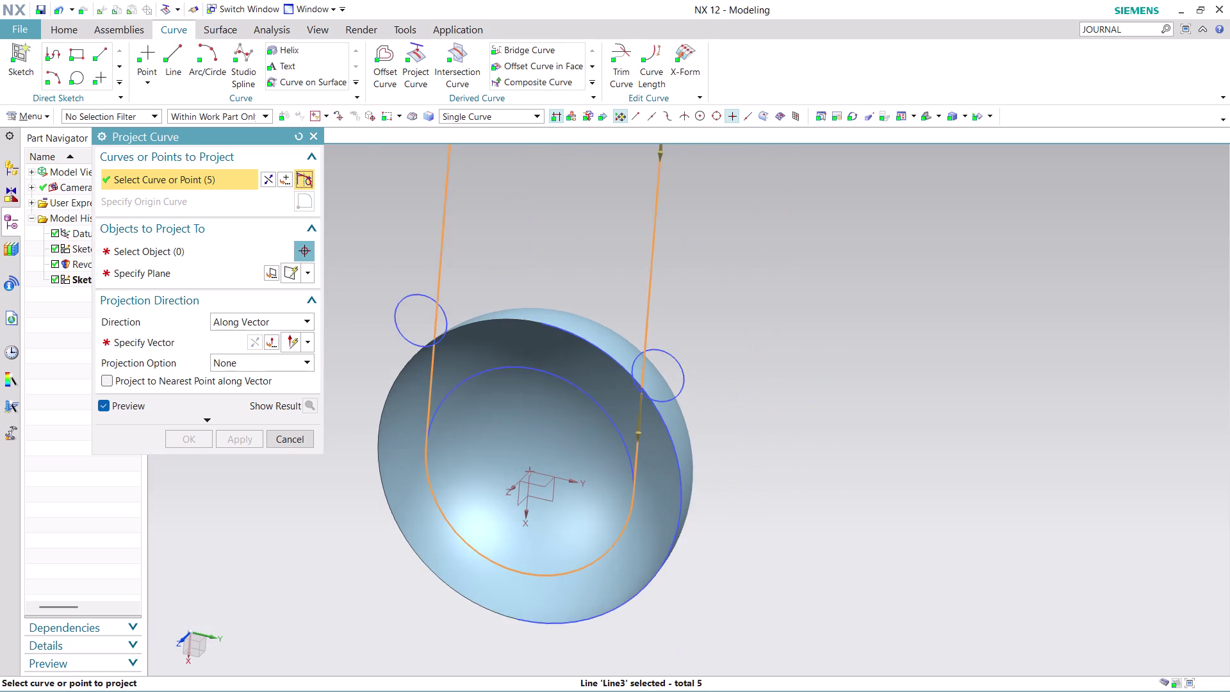
scroll(up, 3)
scroll(down, 3)
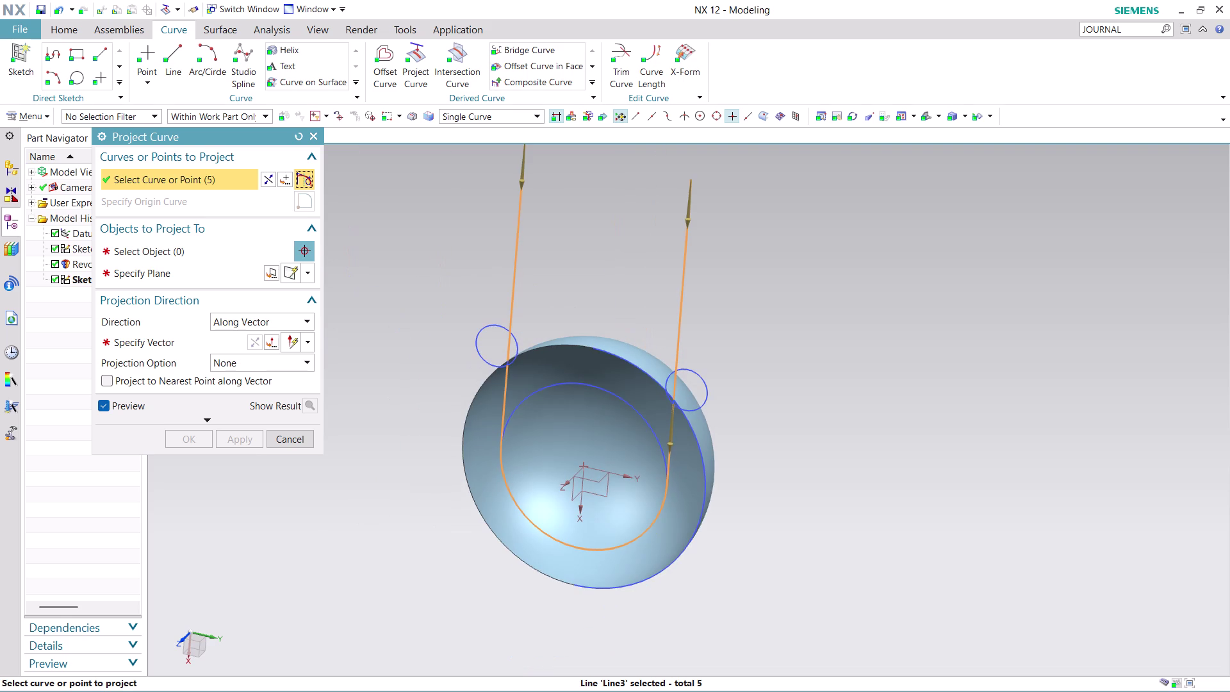
click(230, 258)
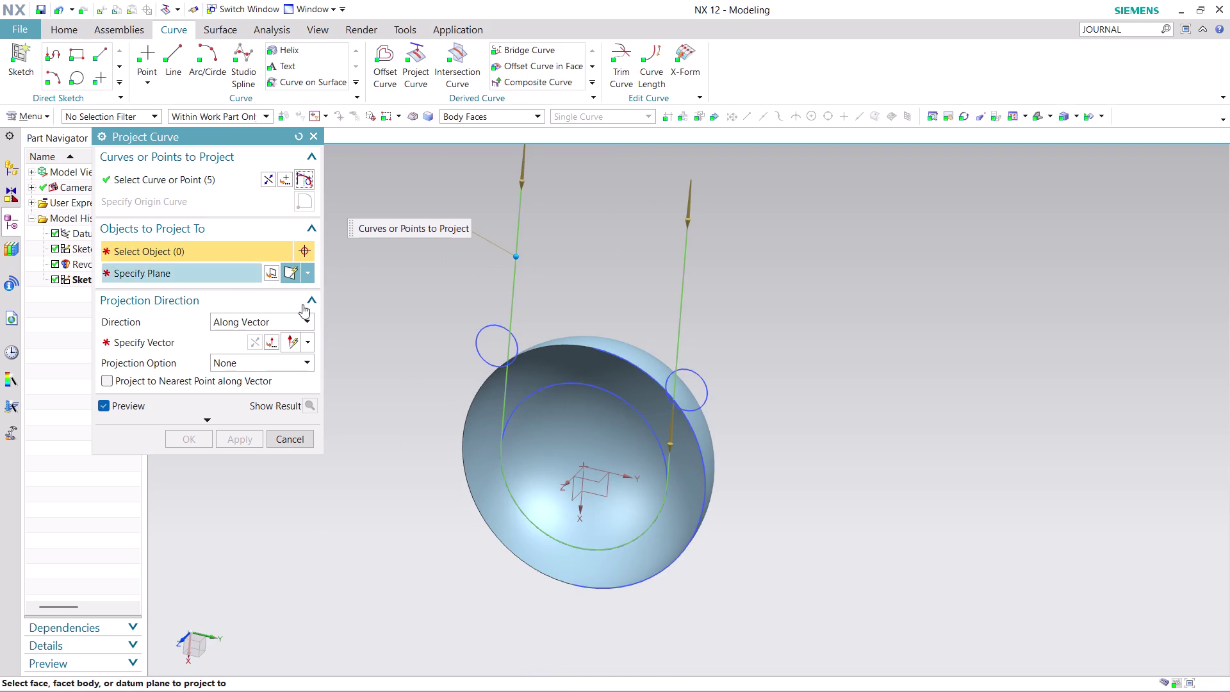
Project the five sketch curves onto the hemisphere face along the Z-axis, then close the dialog.
click(586, 367)
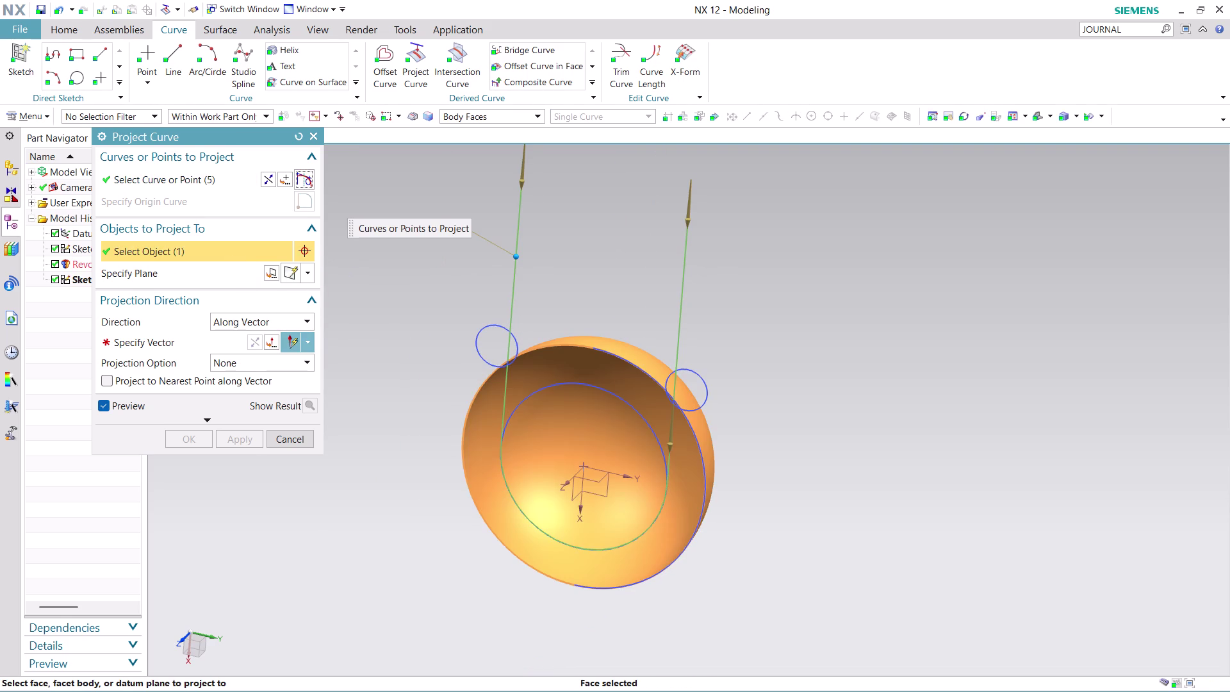
click(203, 340)
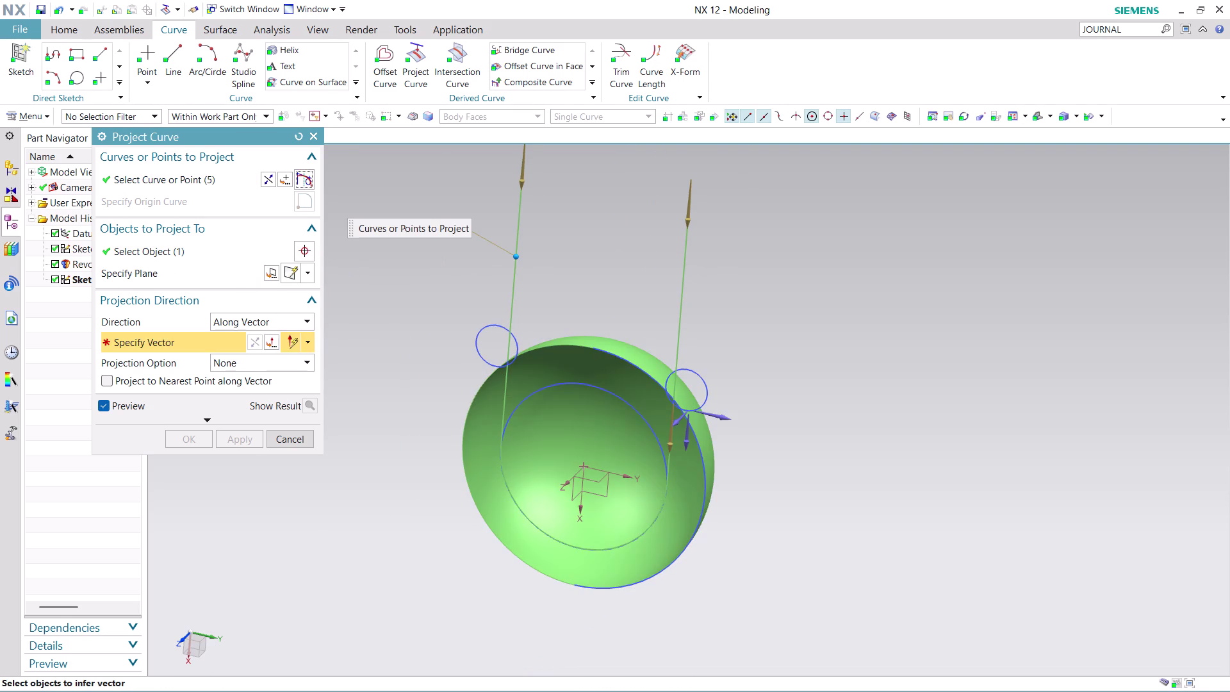
scroll(up, 3)
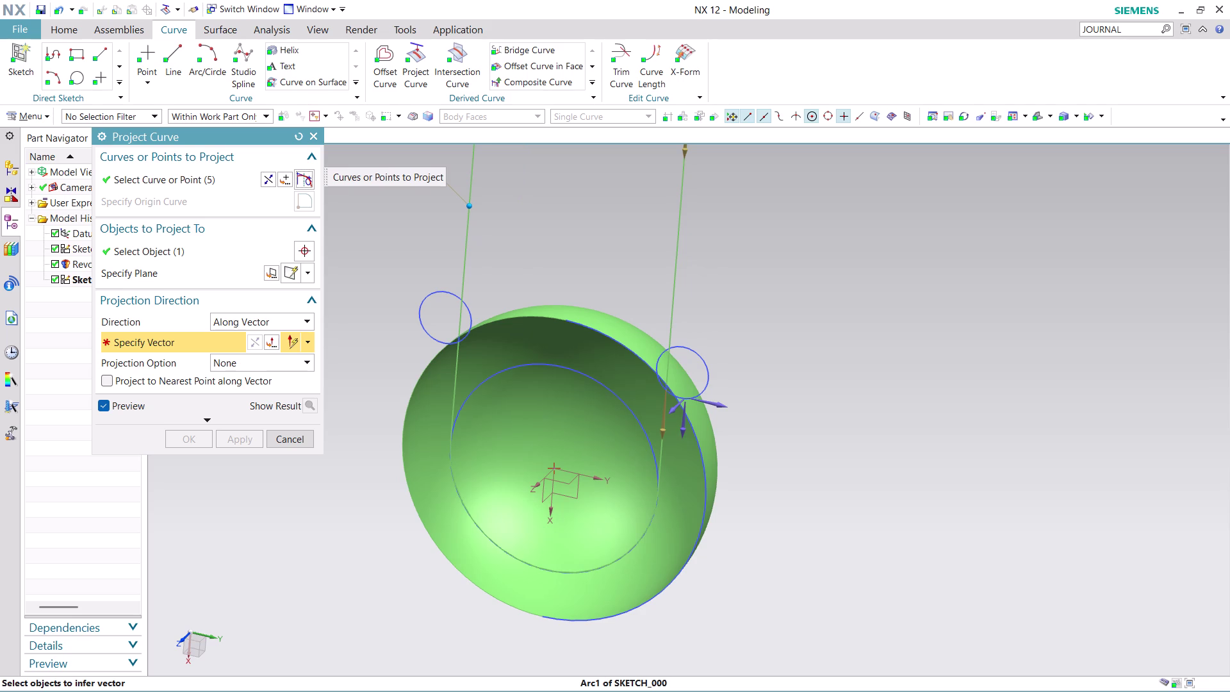
click(674, 407)
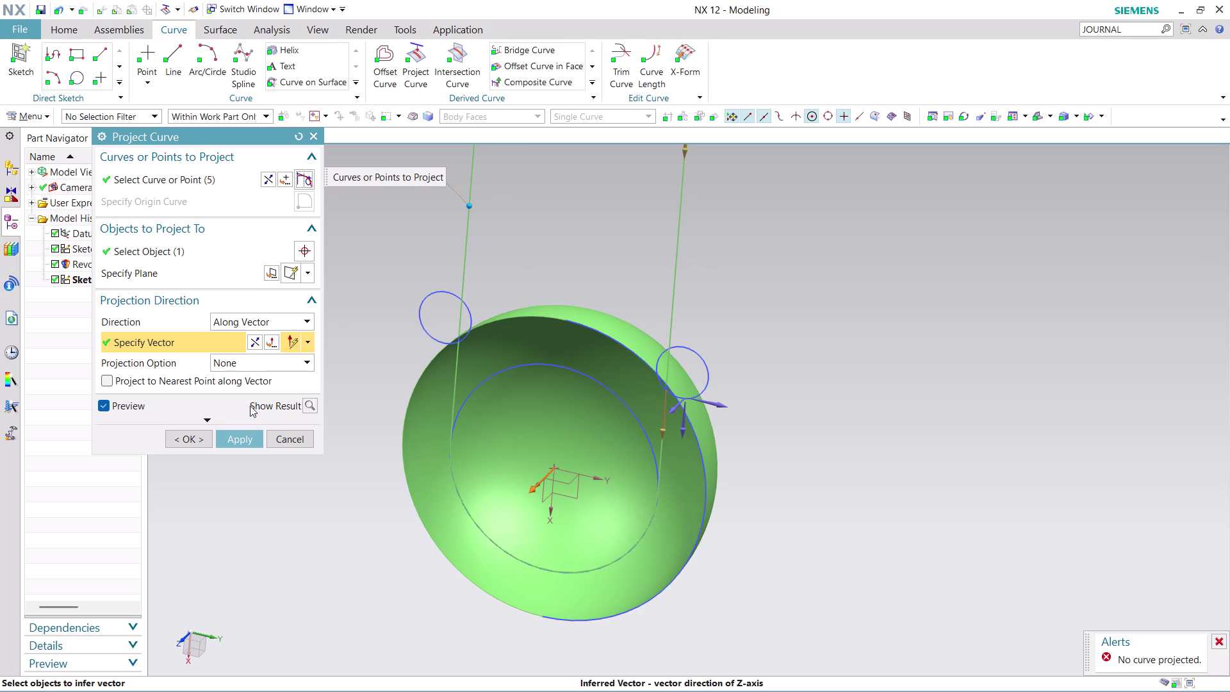
click(255, 342)
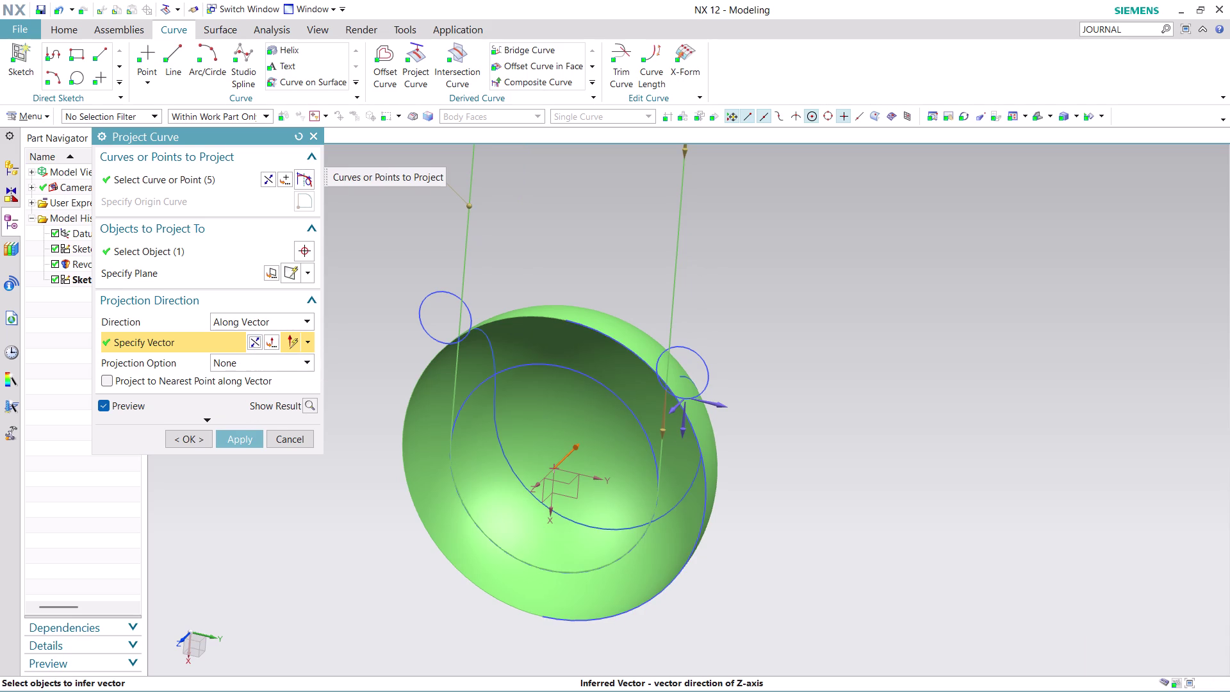
click(233, 438)
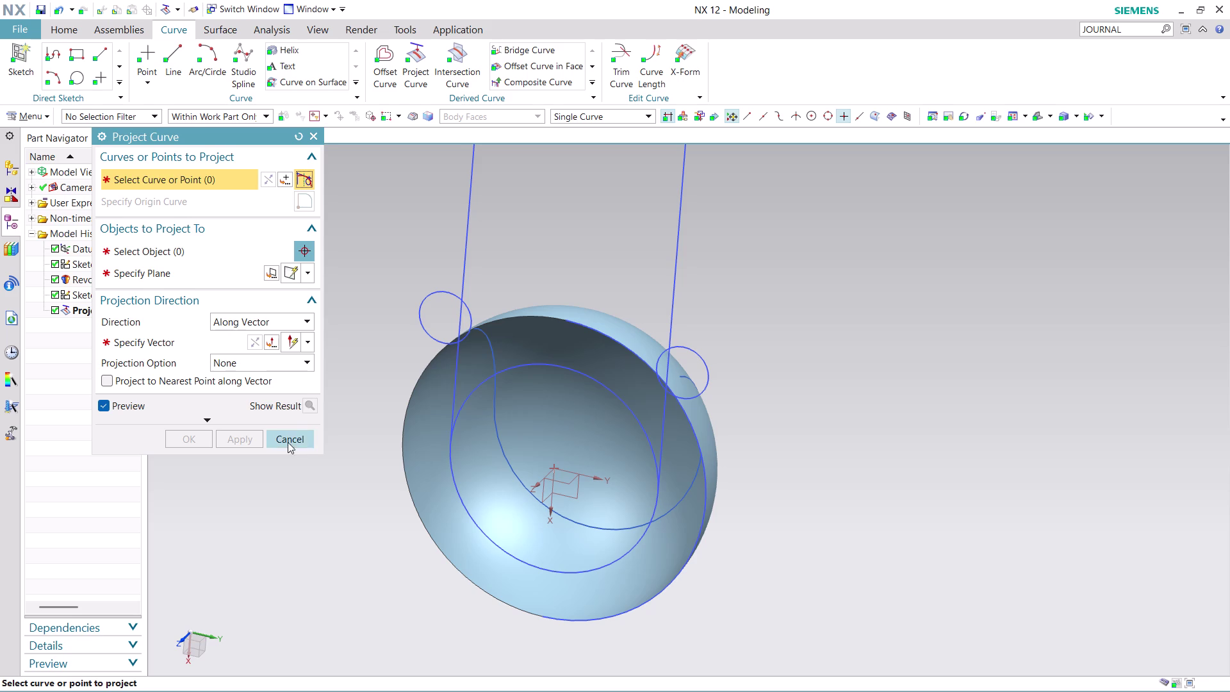
click(299, 437)
scroll(down, 3)
scroll(up, 3)
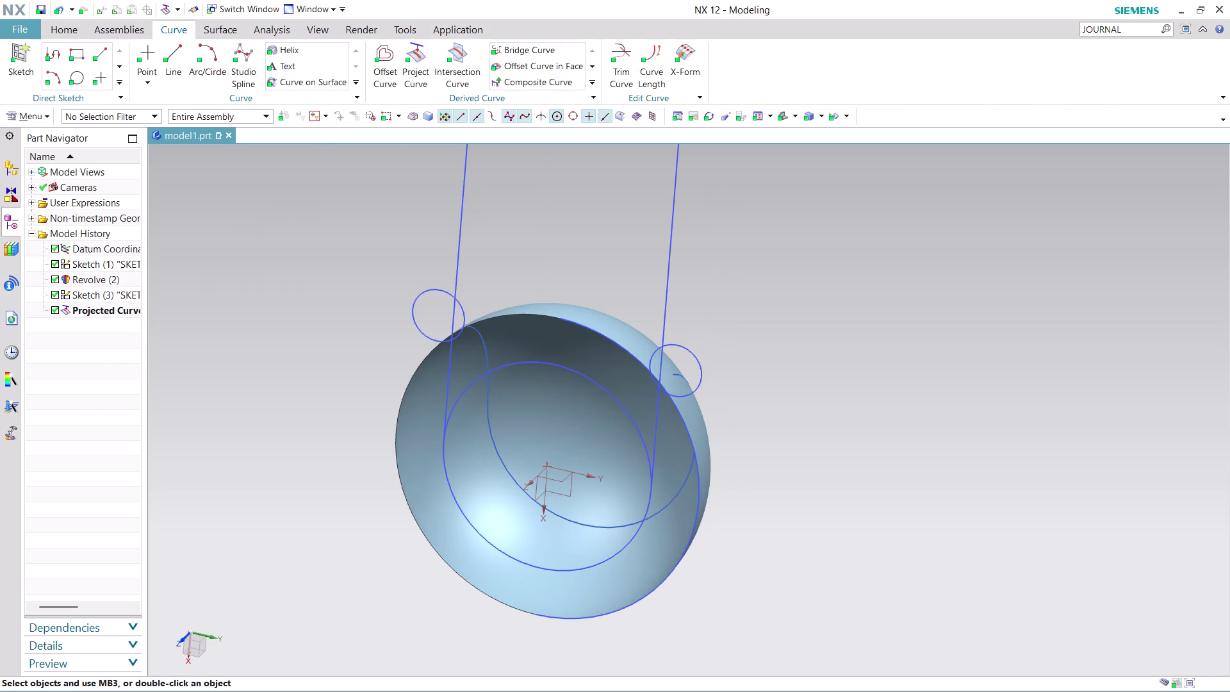
Orbit the view and switch the ribbon from Home to the Surface tab.
double_click(831, 500)
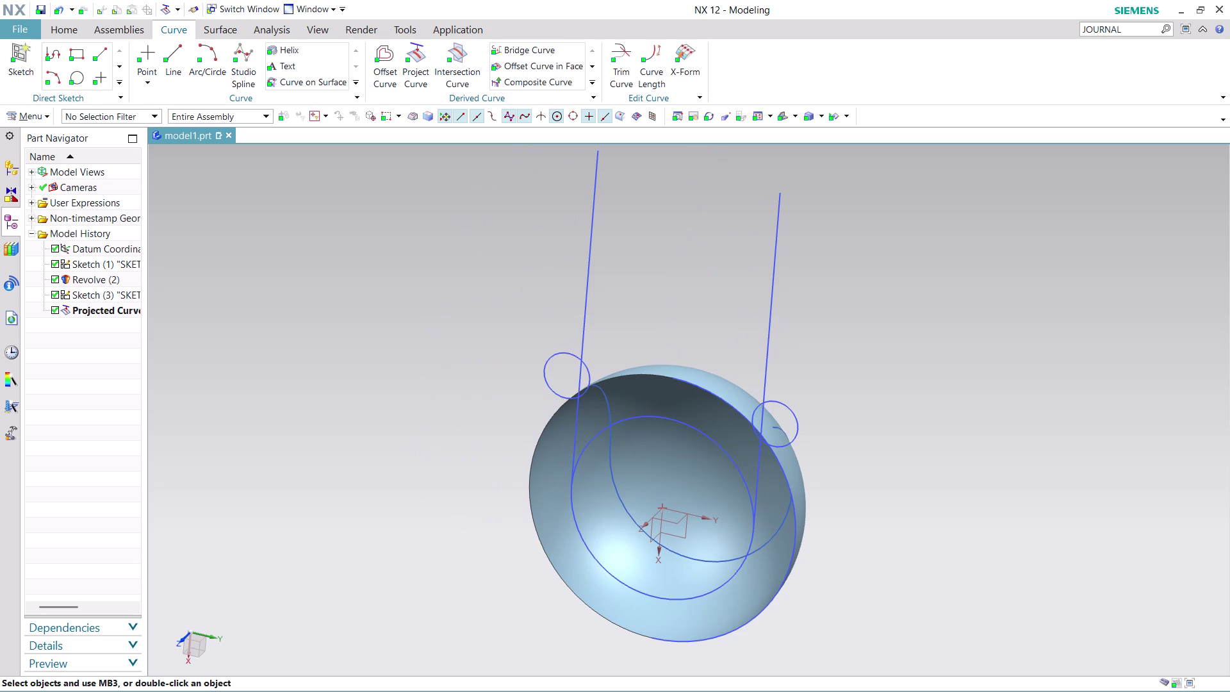
click(70, 30)
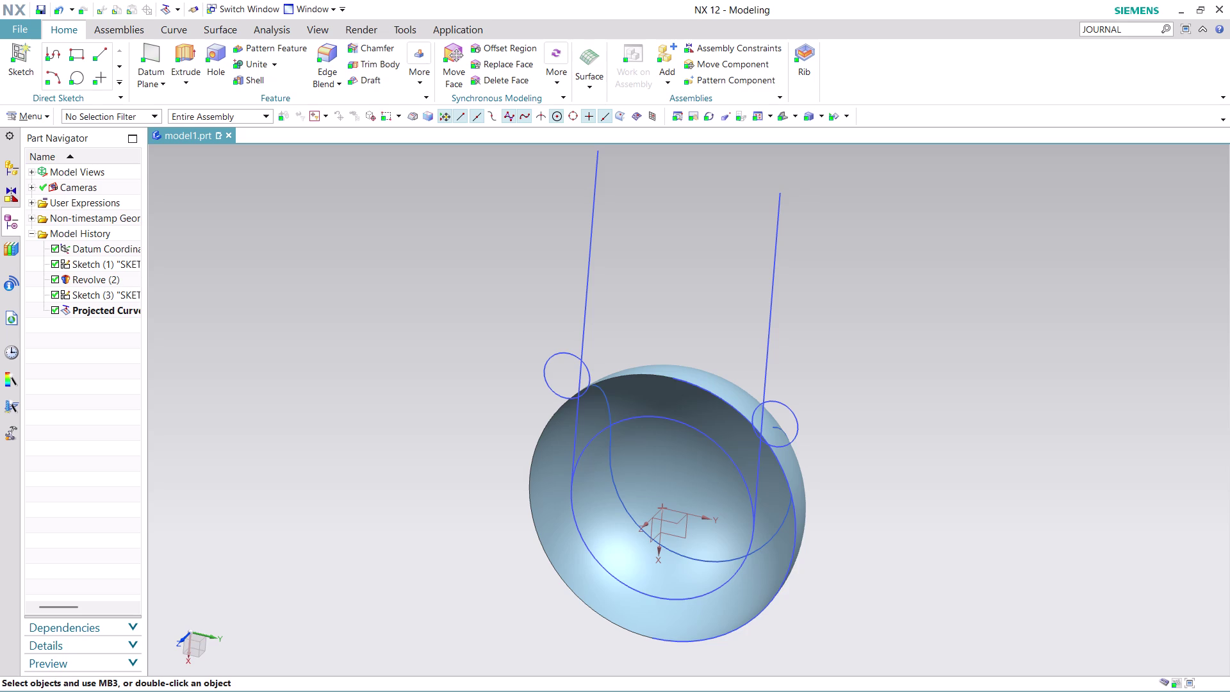
scroll(down, 3)
scroll(up, 3)
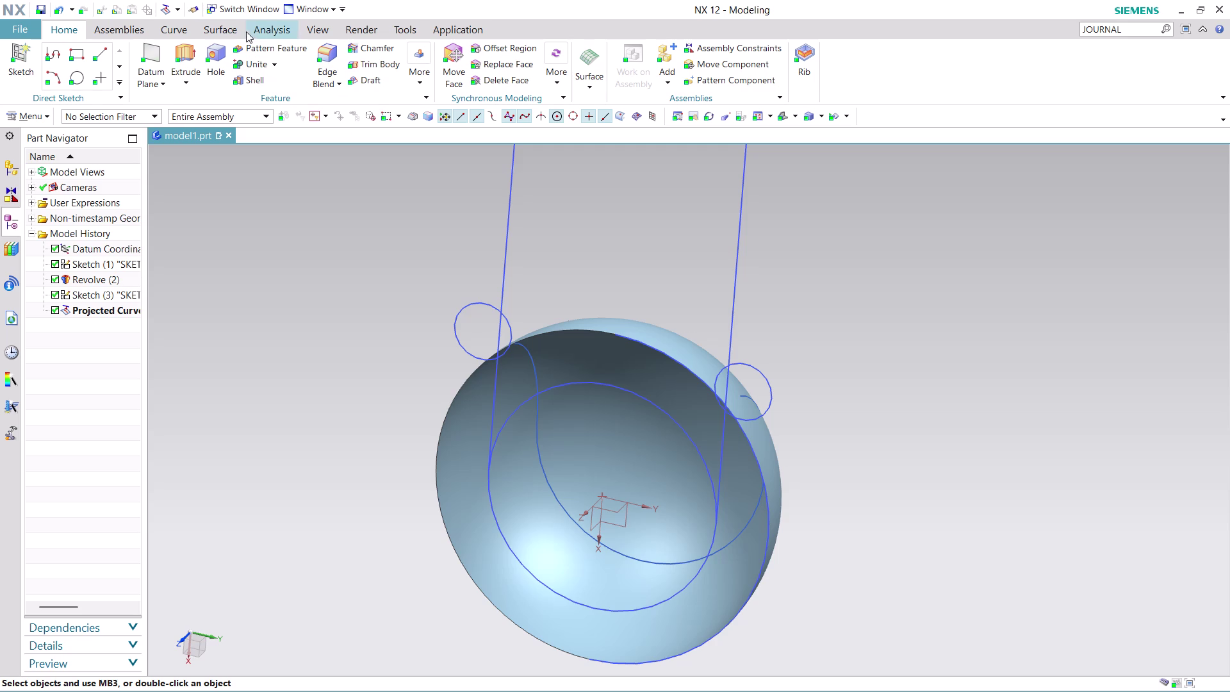
click(231, 30)
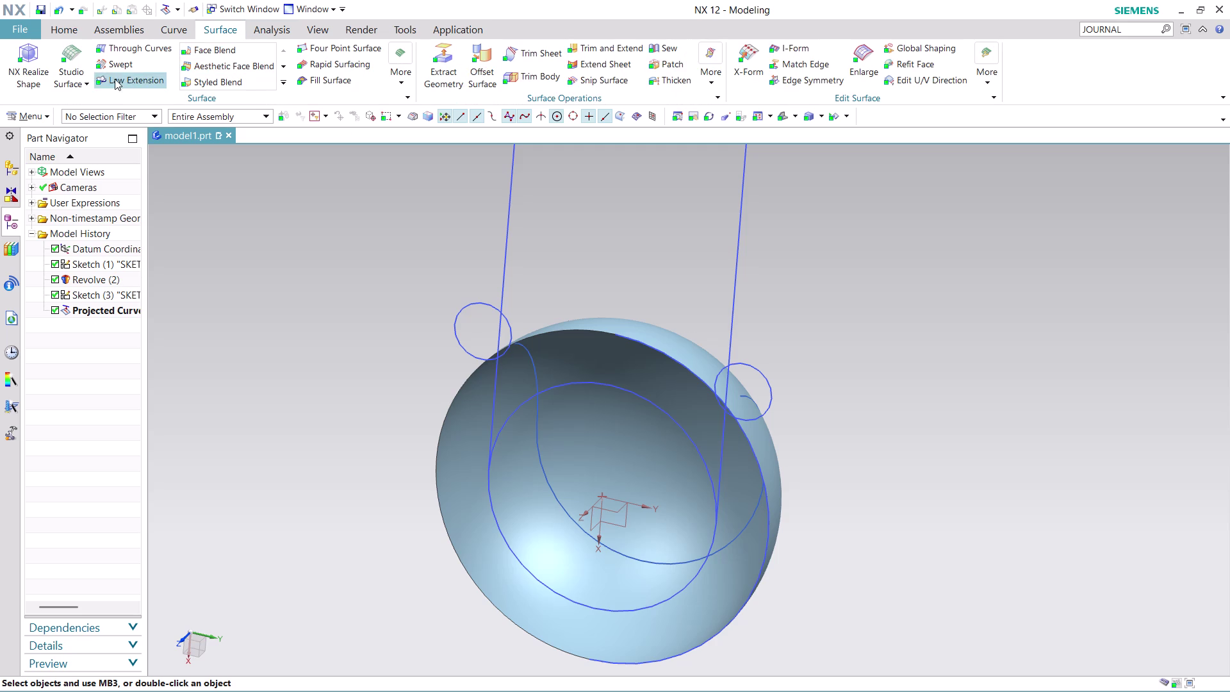
click(115, 63)
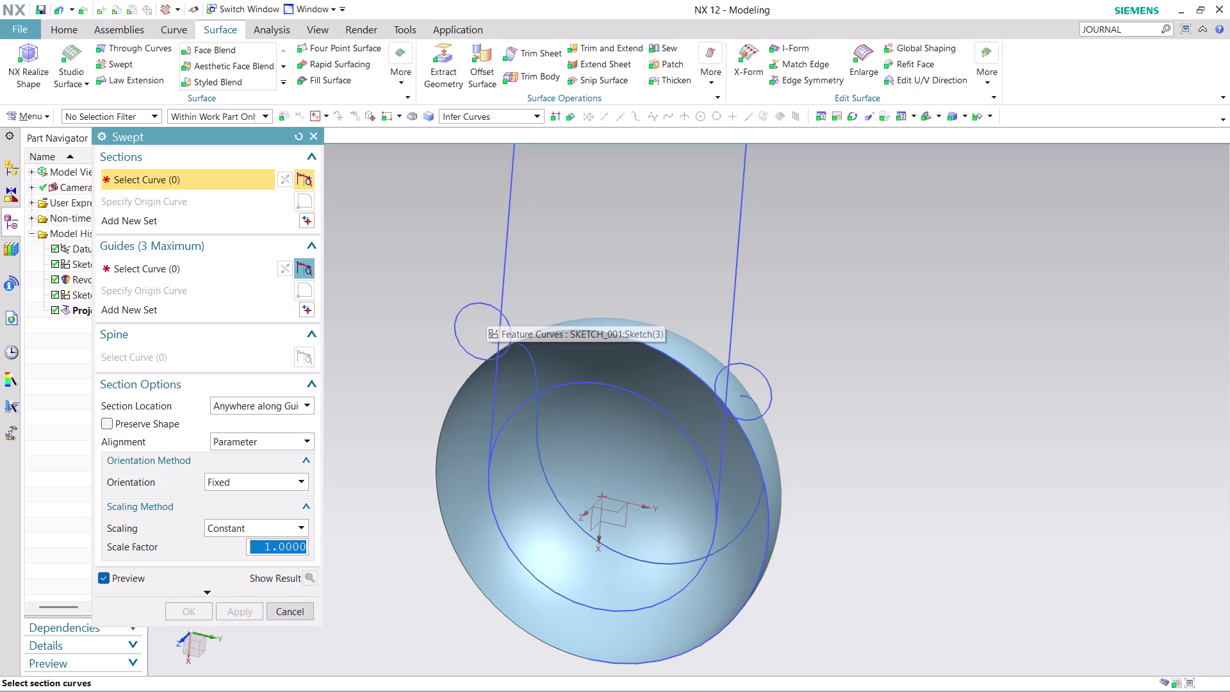
click(533, 114)
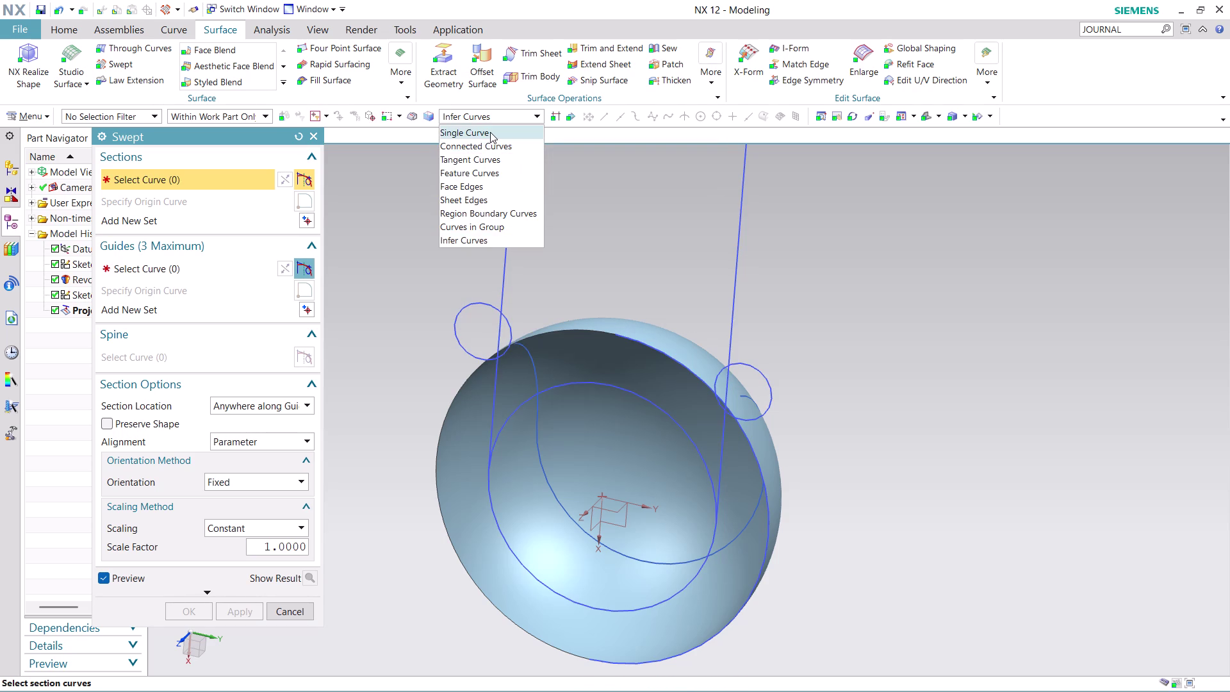
click(489, 132)
click(470, 306)
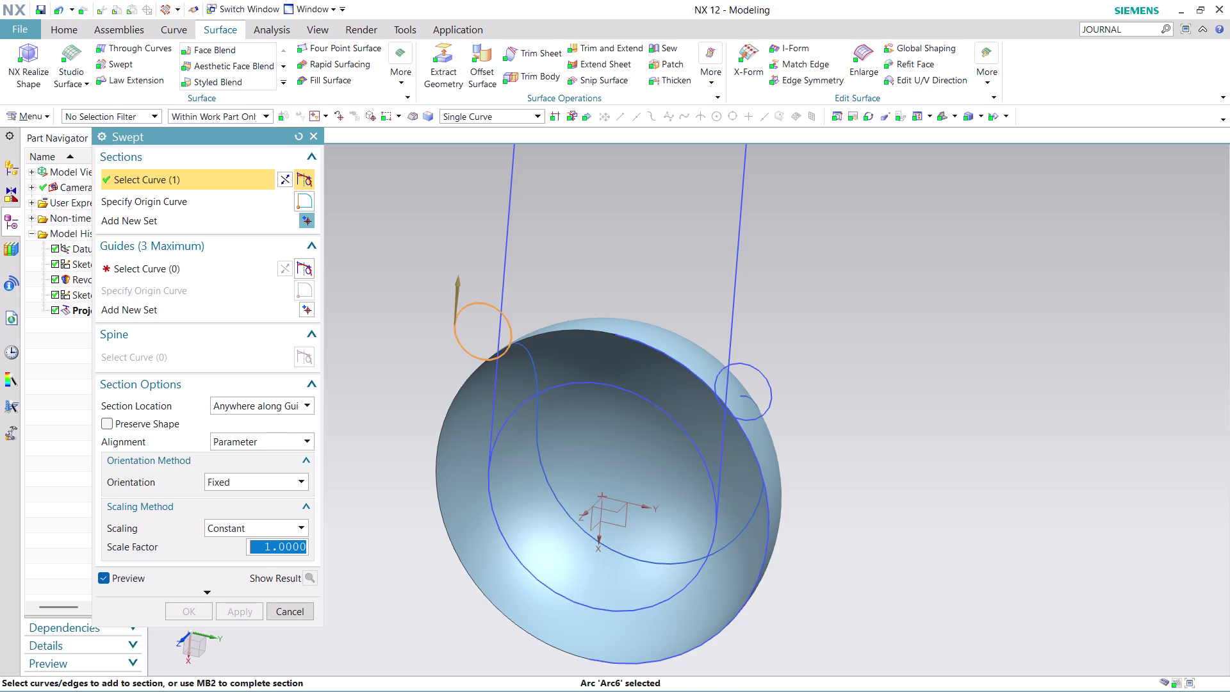
click(770, 383)
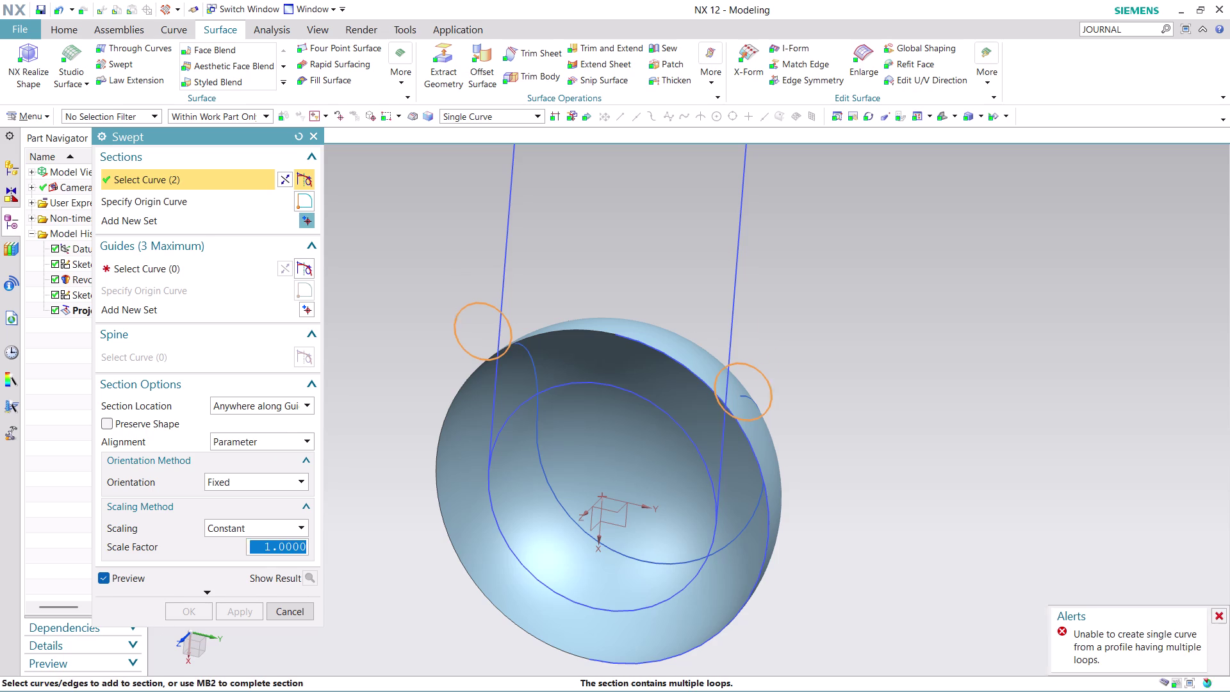
click(217, 262)
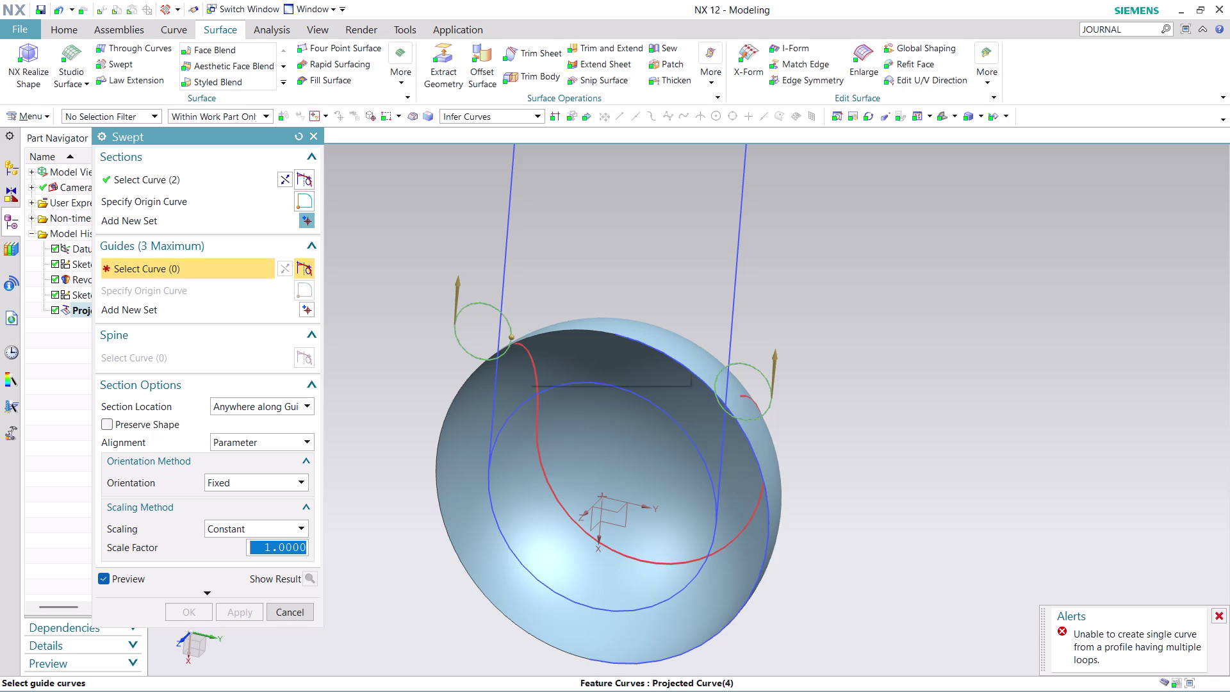
click(526, 352)
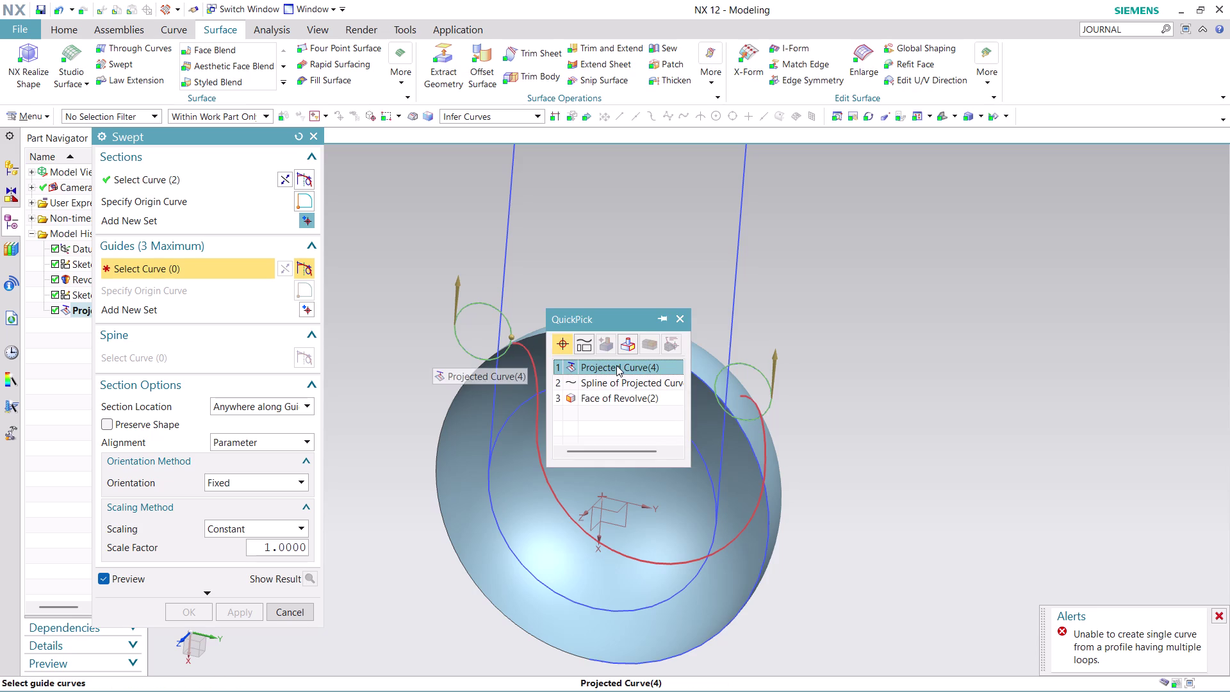
click(616, 365)
middle_drag(875, 369, 871, 367)
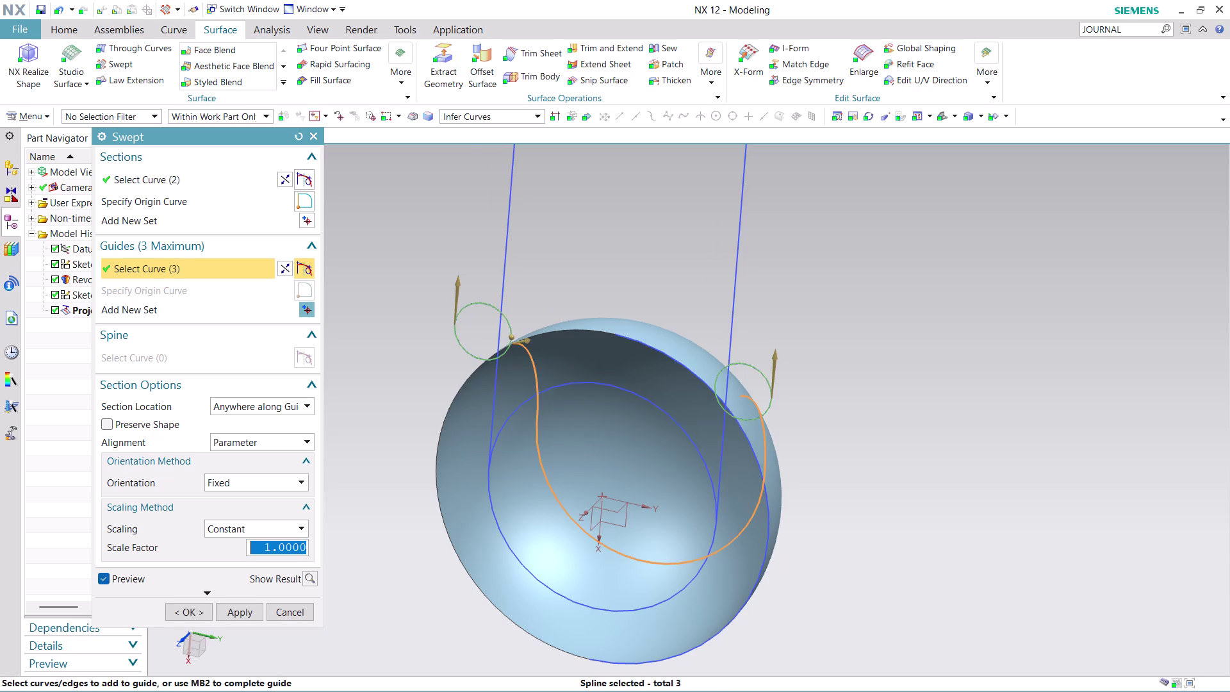
middle_drag(871, 367, 814, 358)
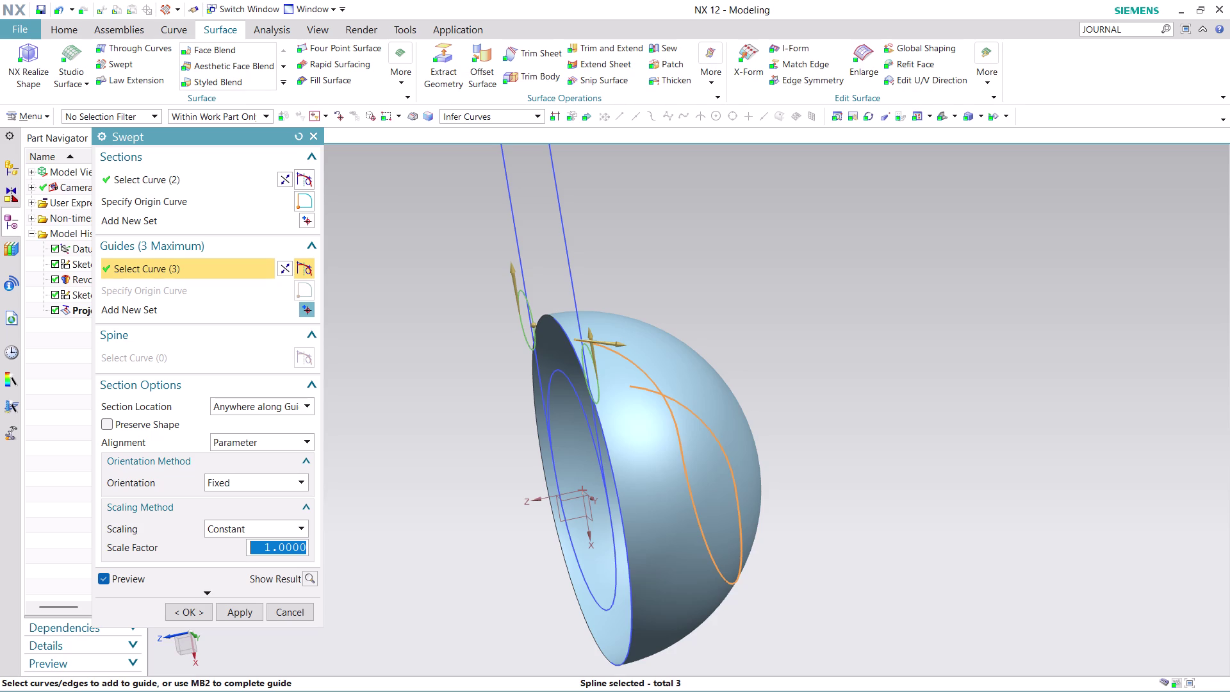
key(ctrl+z)
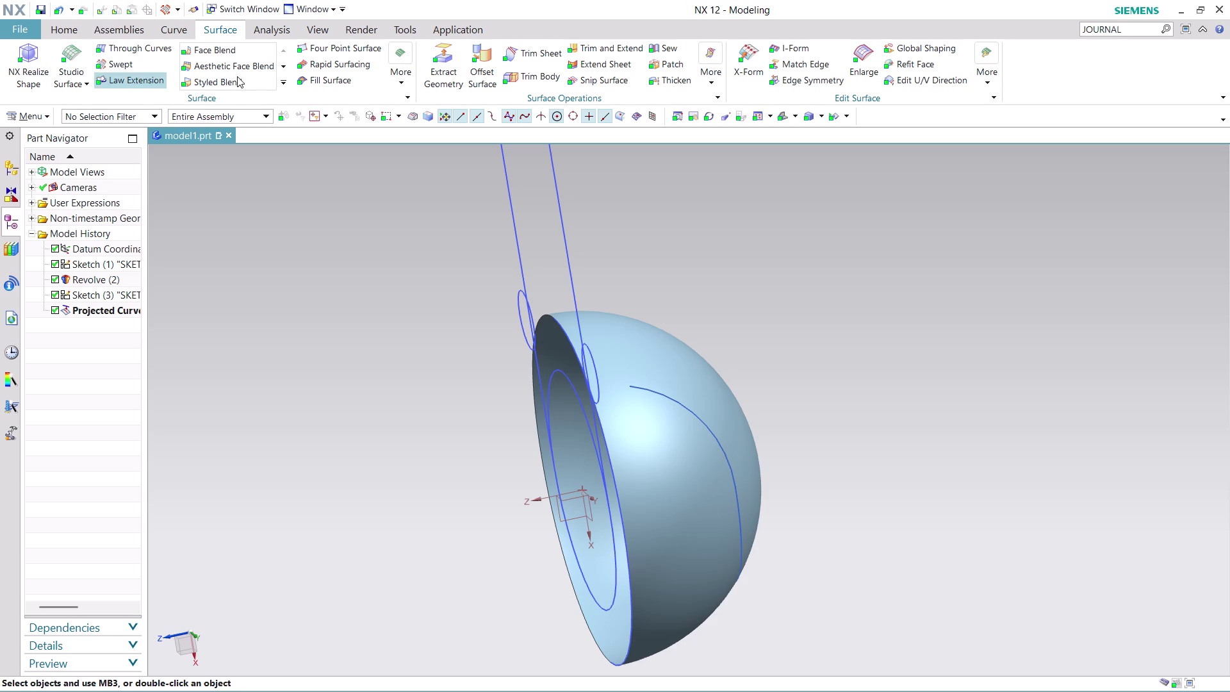
Try a Swept surface using Single Curve with both circles as sections, then cancel it.
click(123, 66)
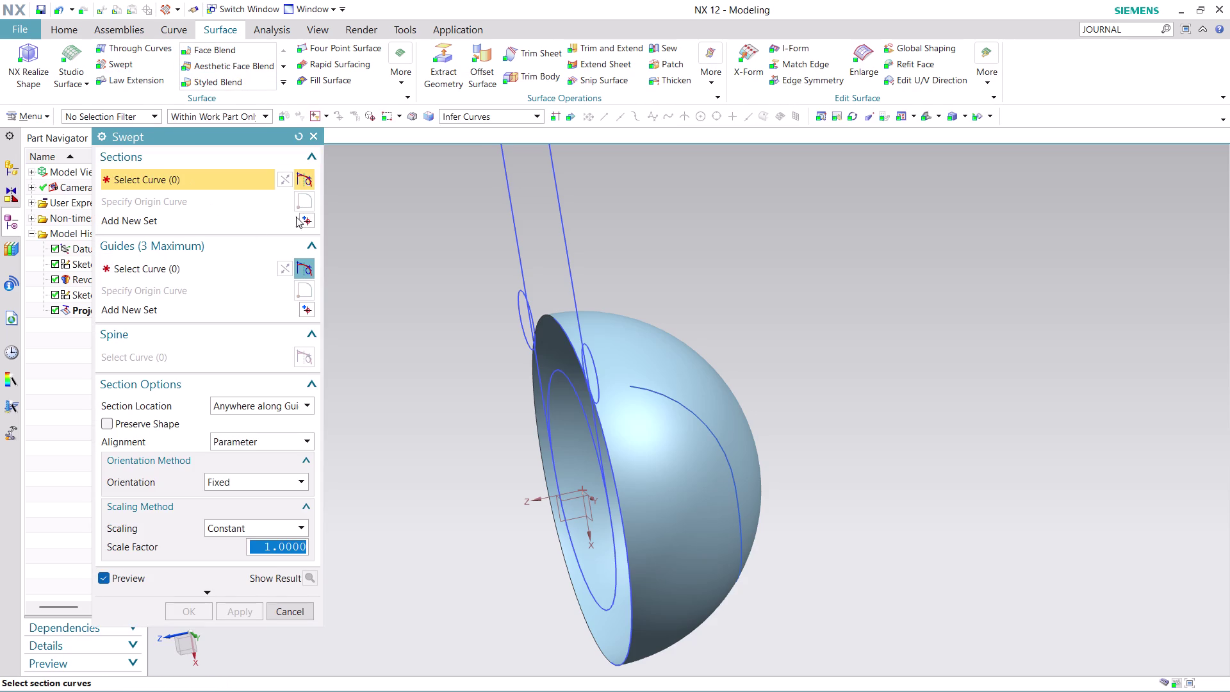
click(505, 117)
click(494, 130)
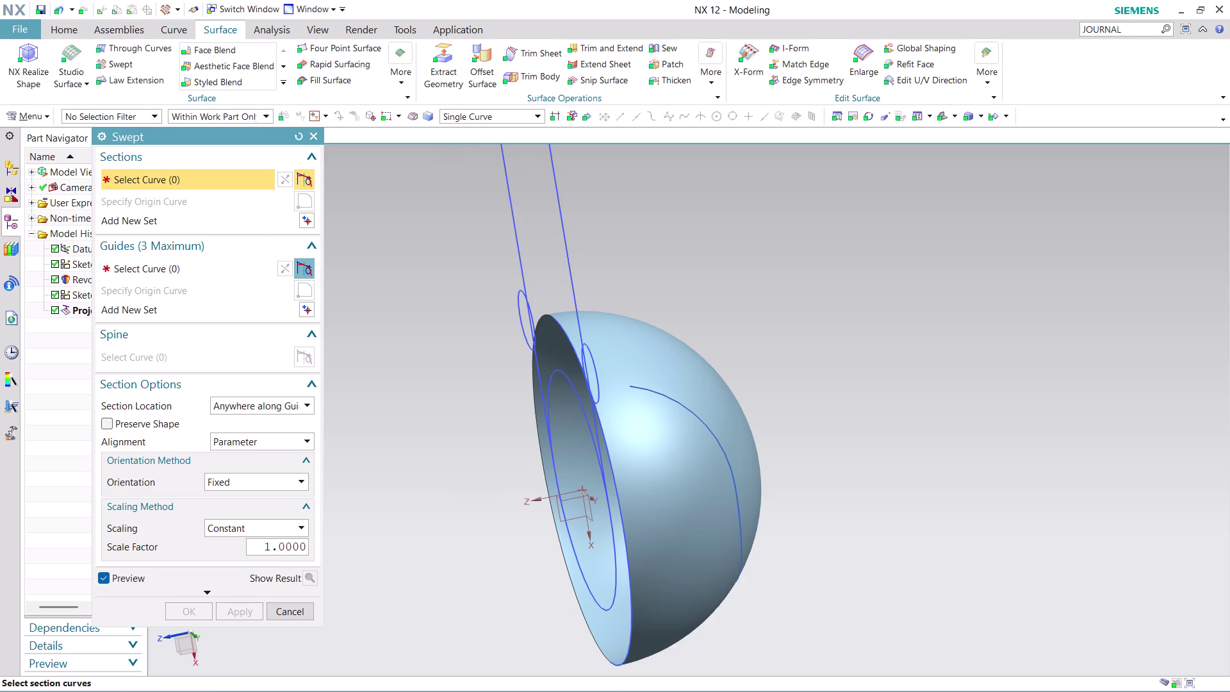
middle_drag(672, 228, 702, 241)
click(482, 275)
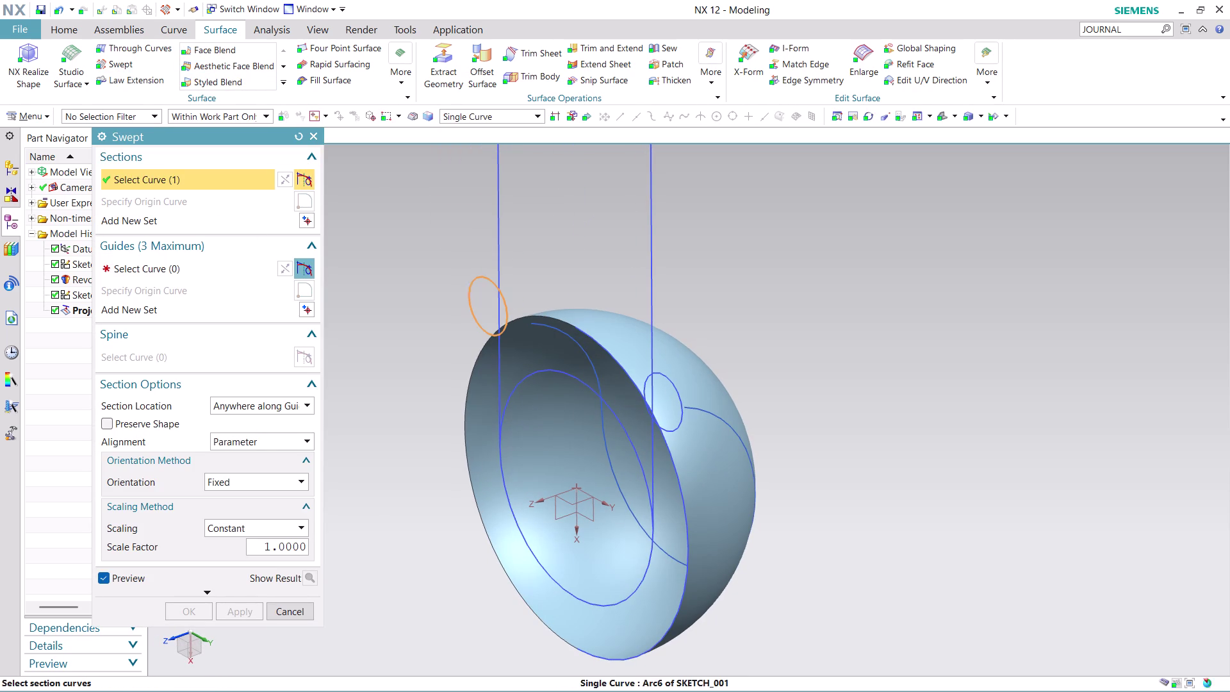
click(683, 397)
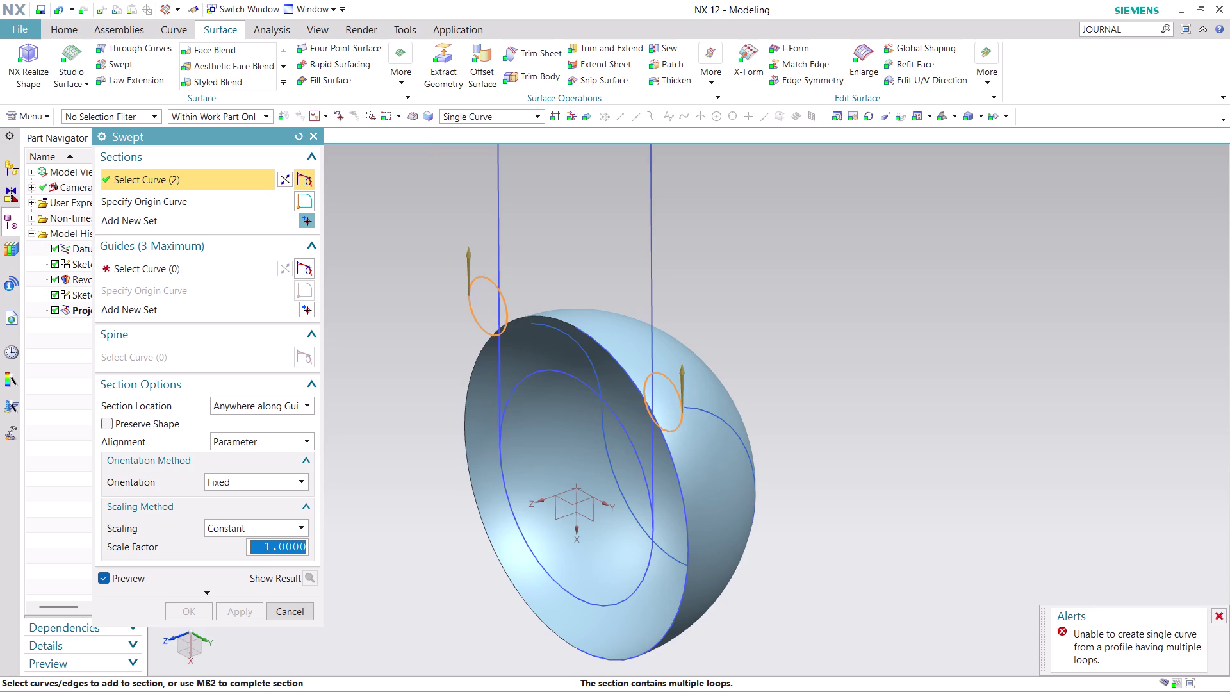
key(ctrl+z)
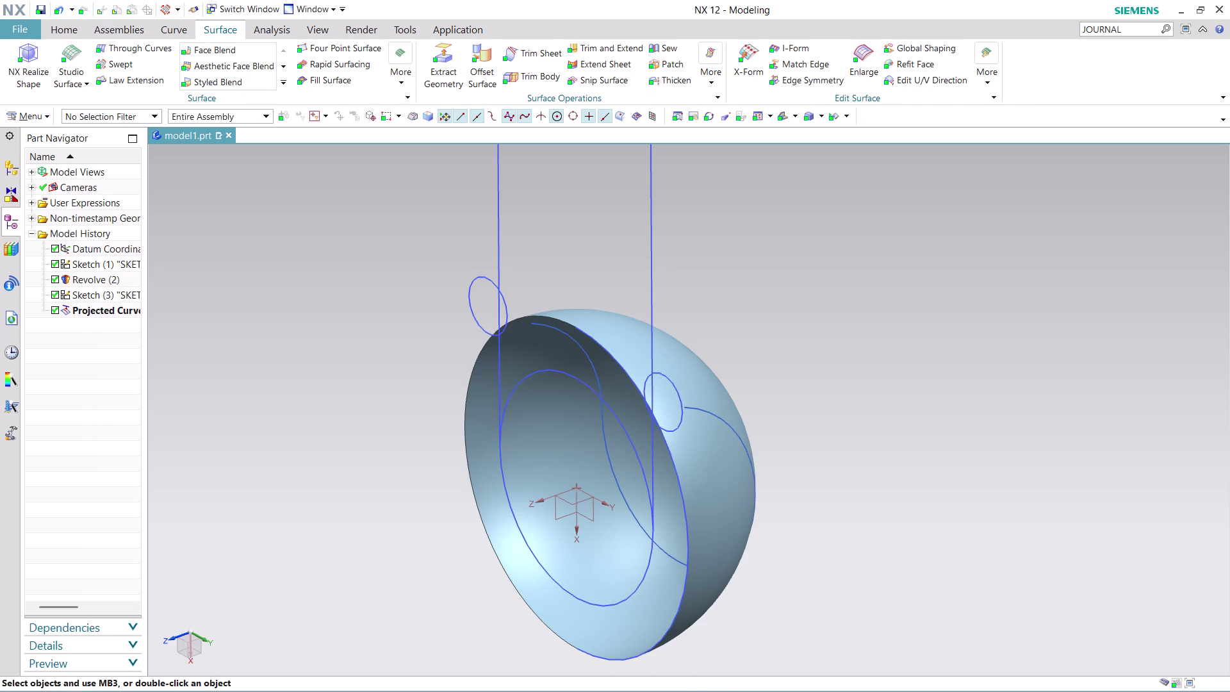
click(139, 64)
click(133, 63)
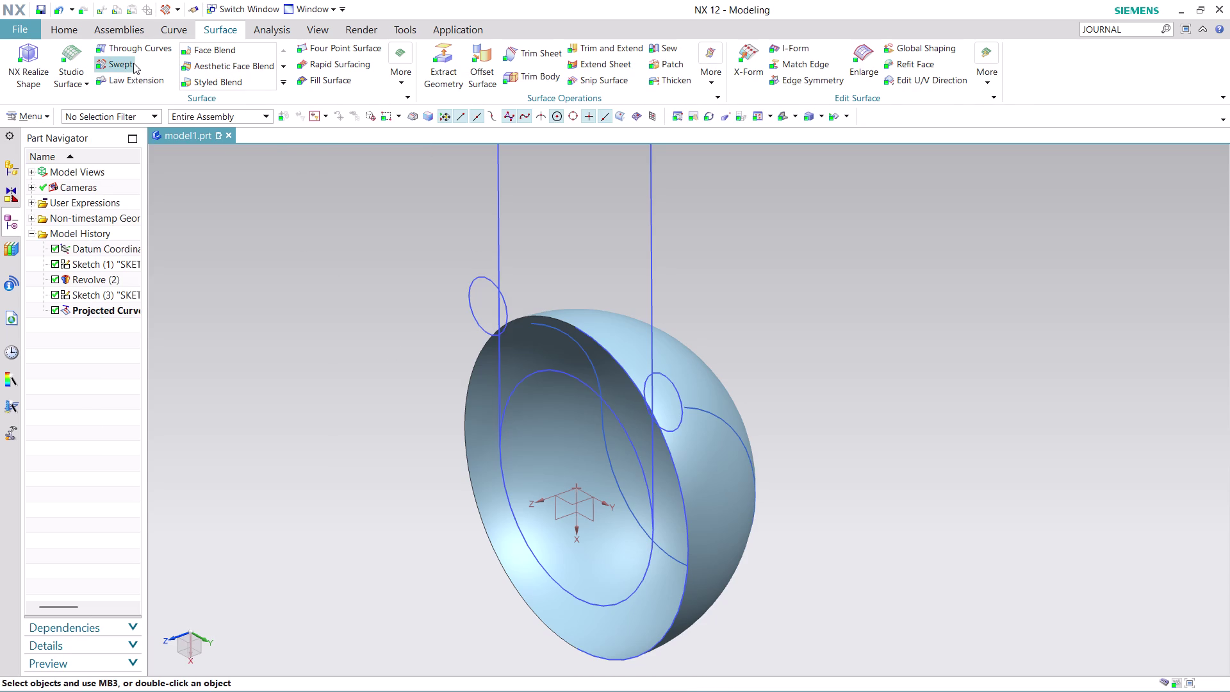
click(523, 115)
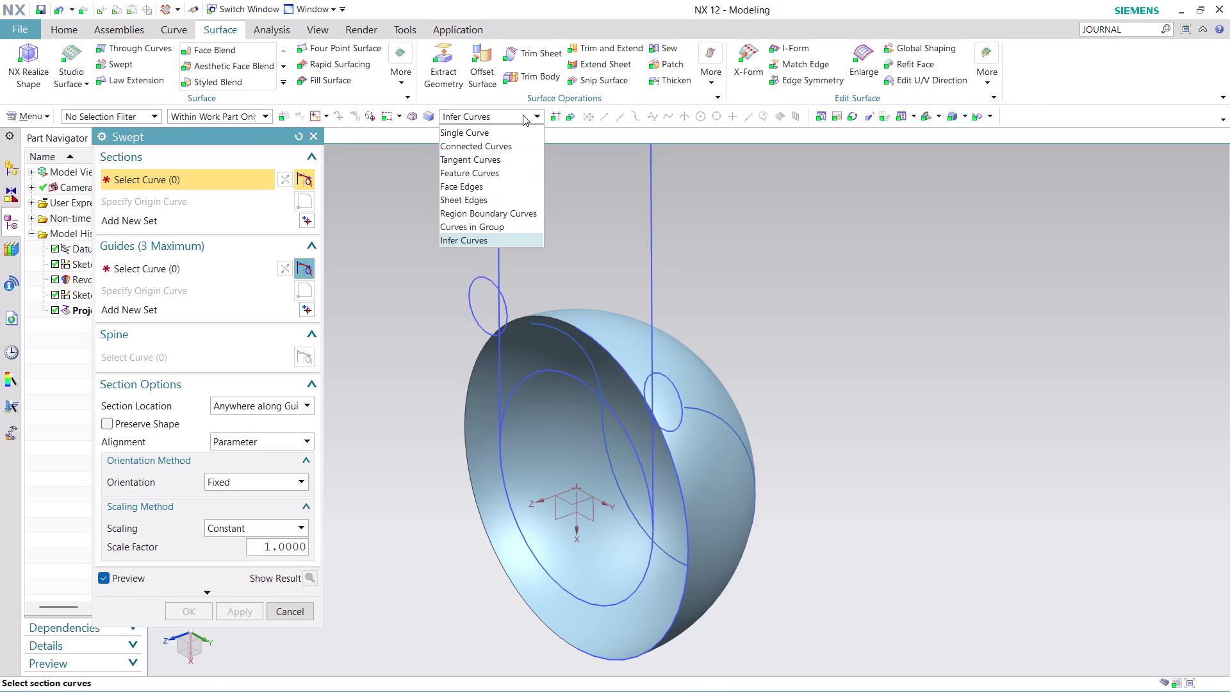
click(474, 162)
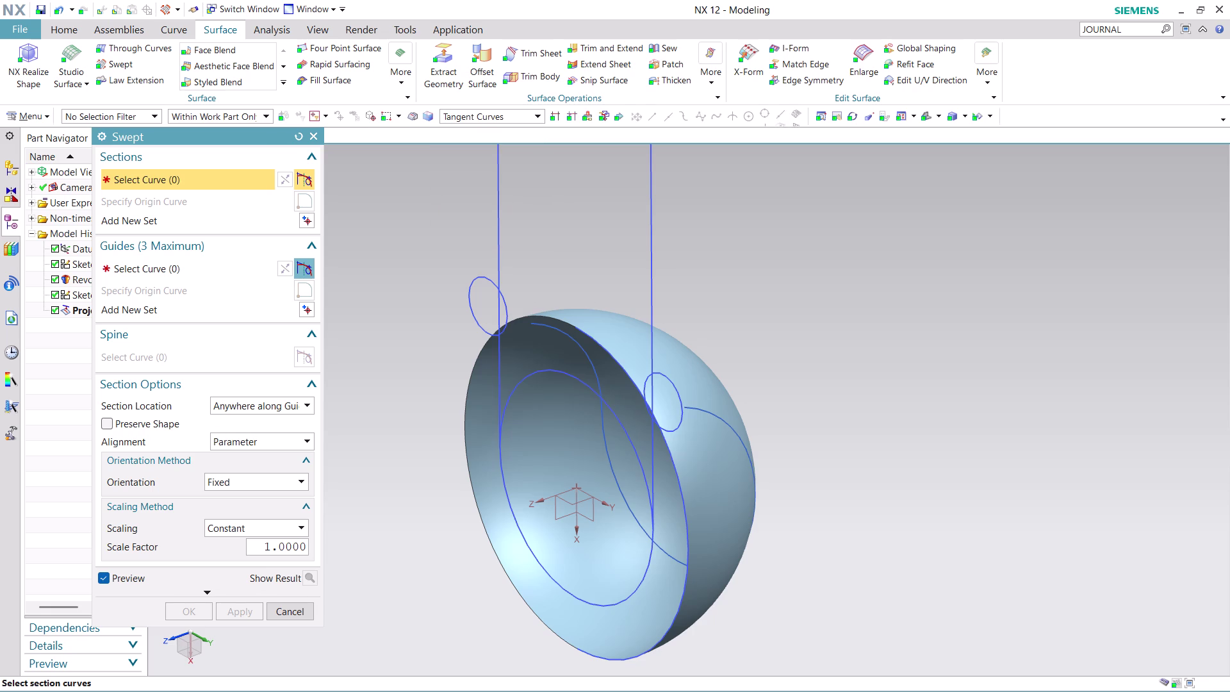
click(490, 276)
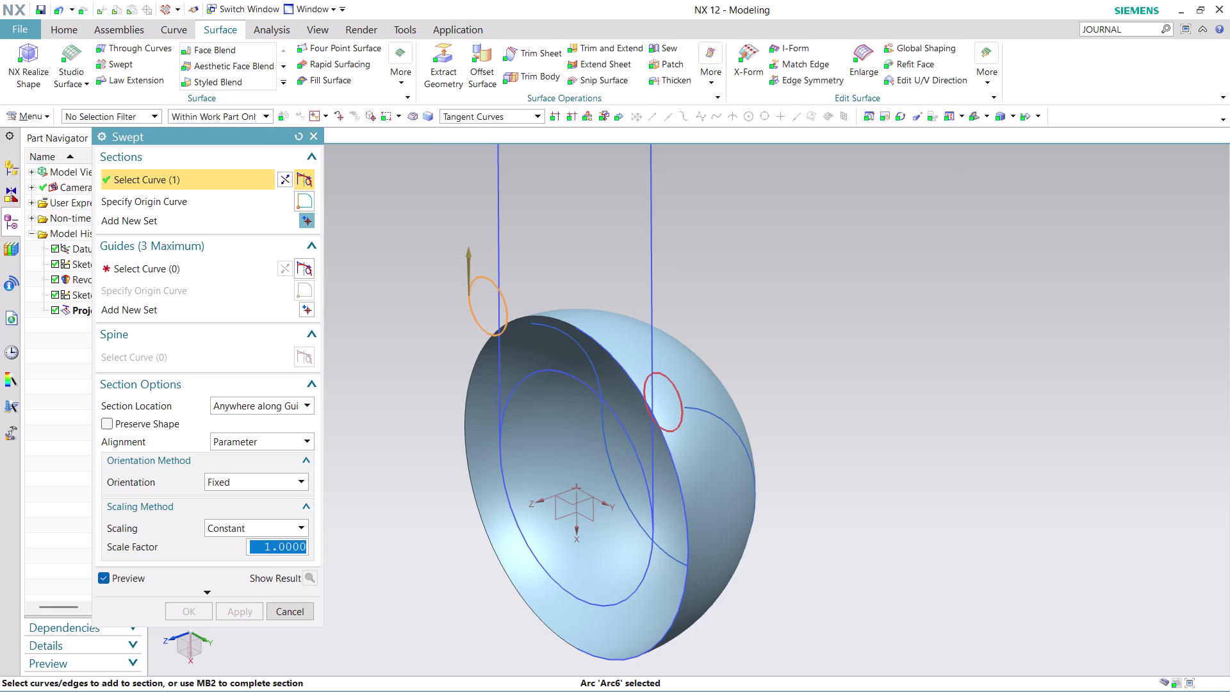
click(675, 390)
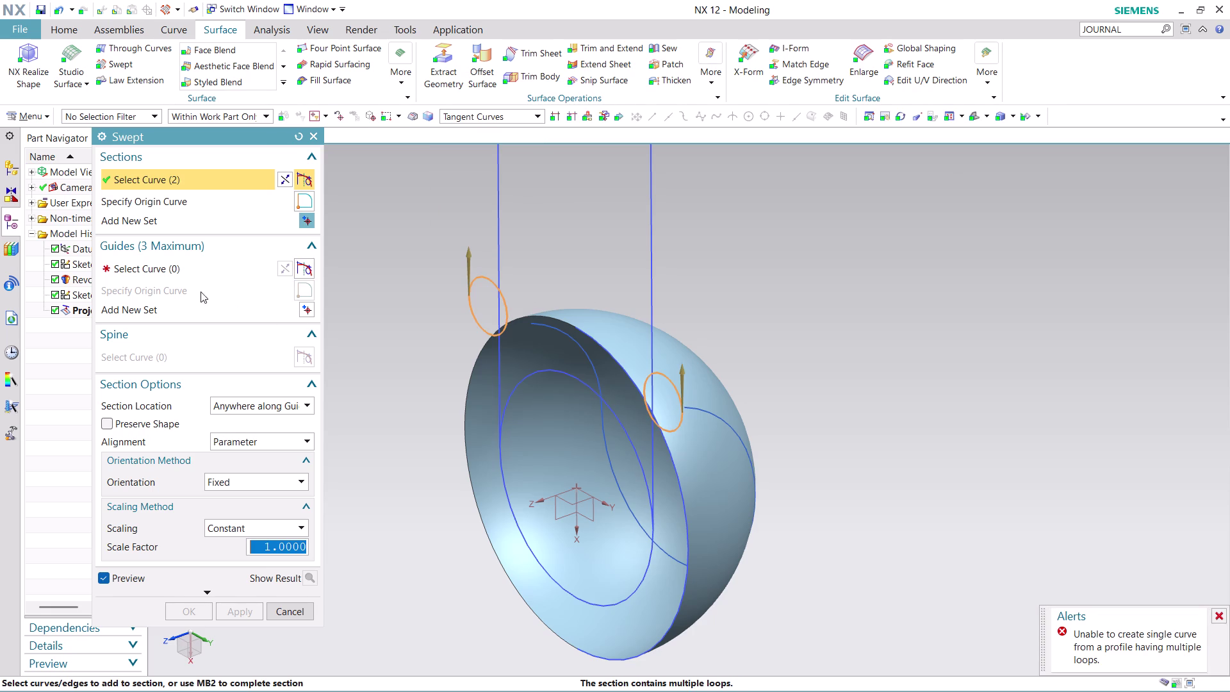
middle_click(443, 207)
click(230, 274)
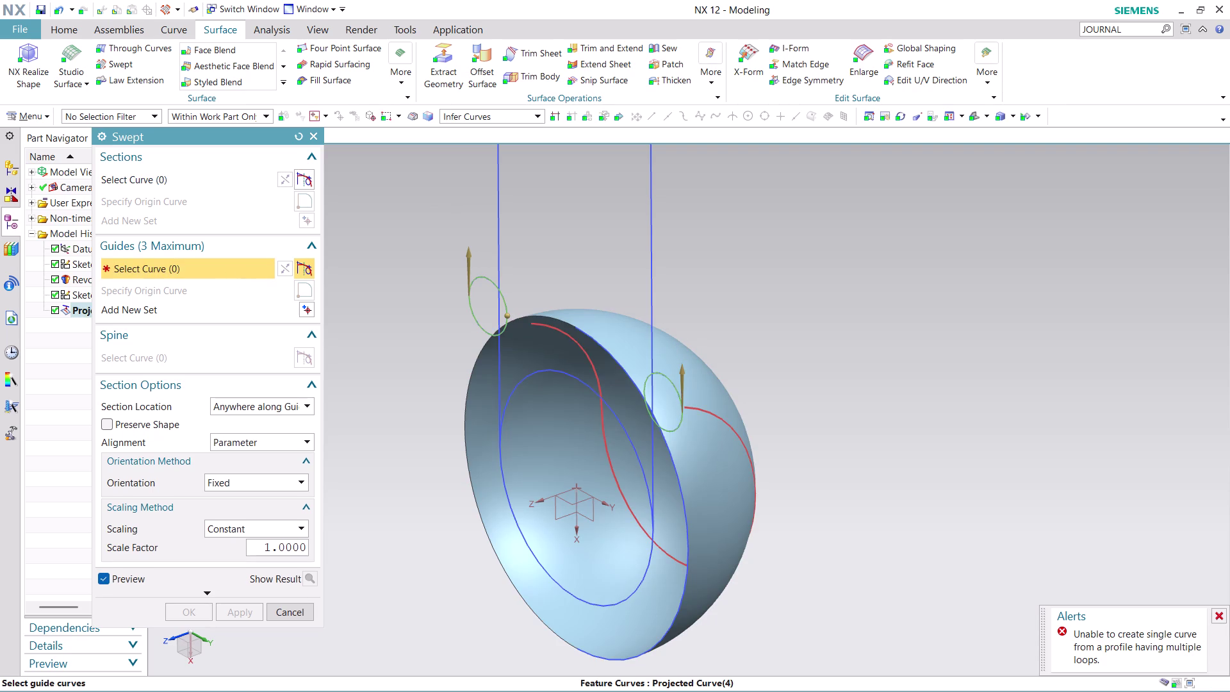
click(715, 416)
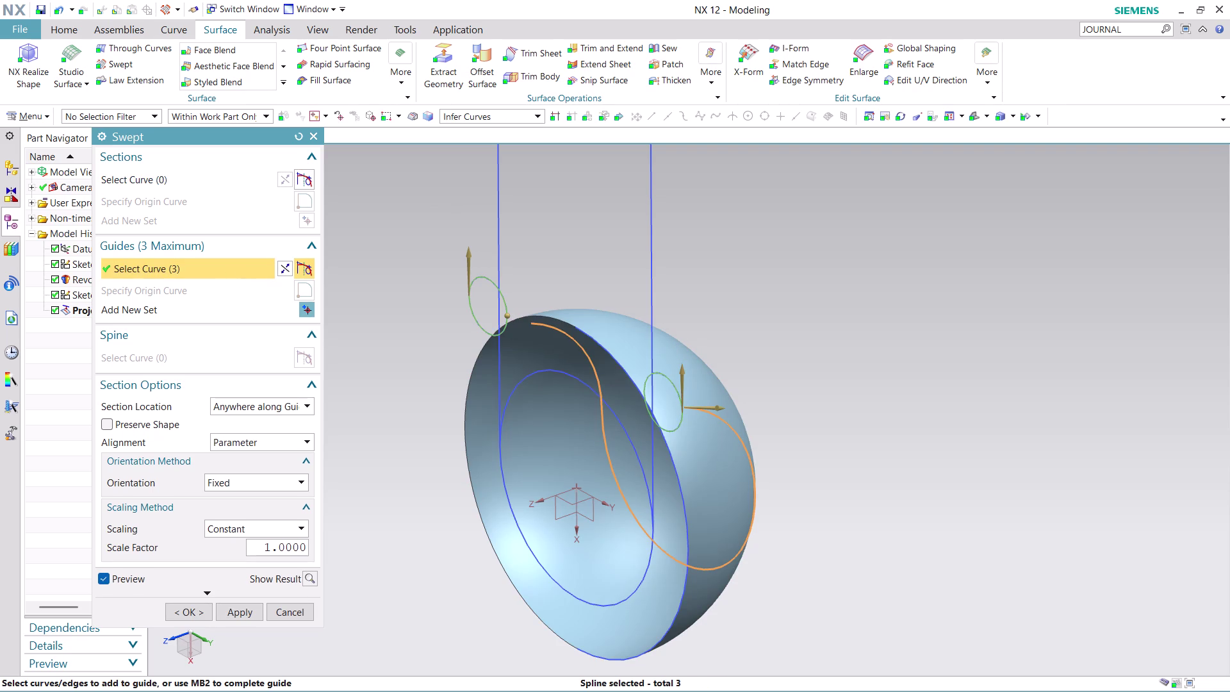
middle_click(433, 335)
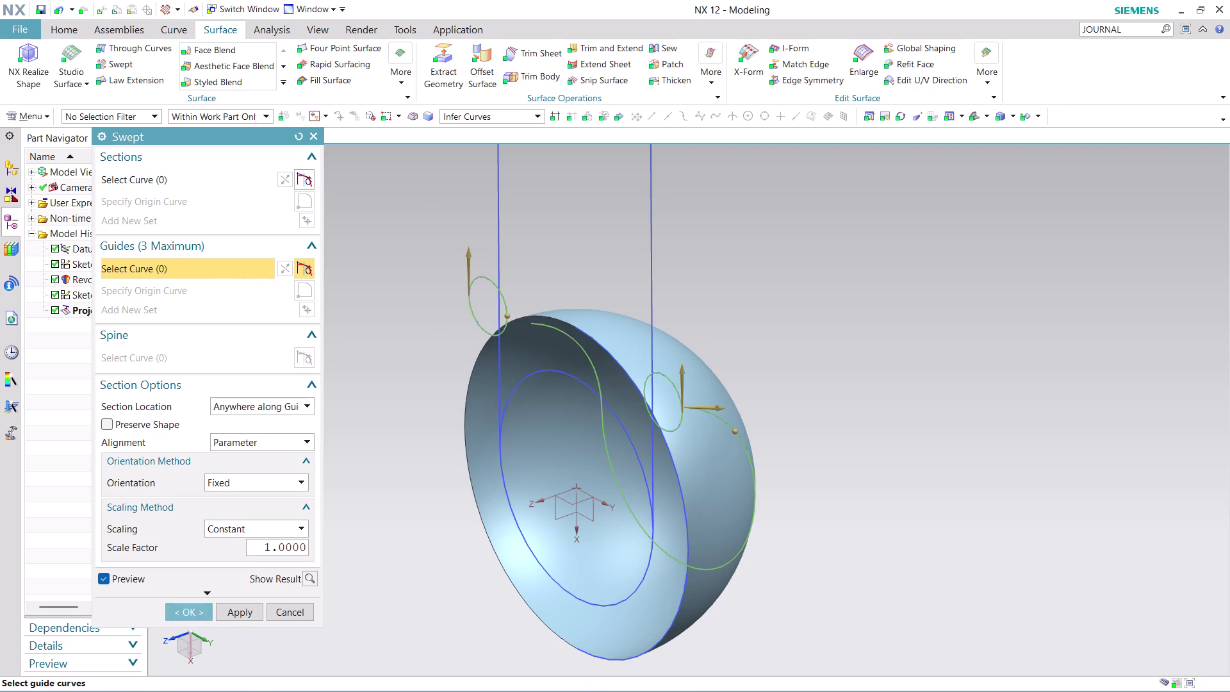
scroll(down, 3)
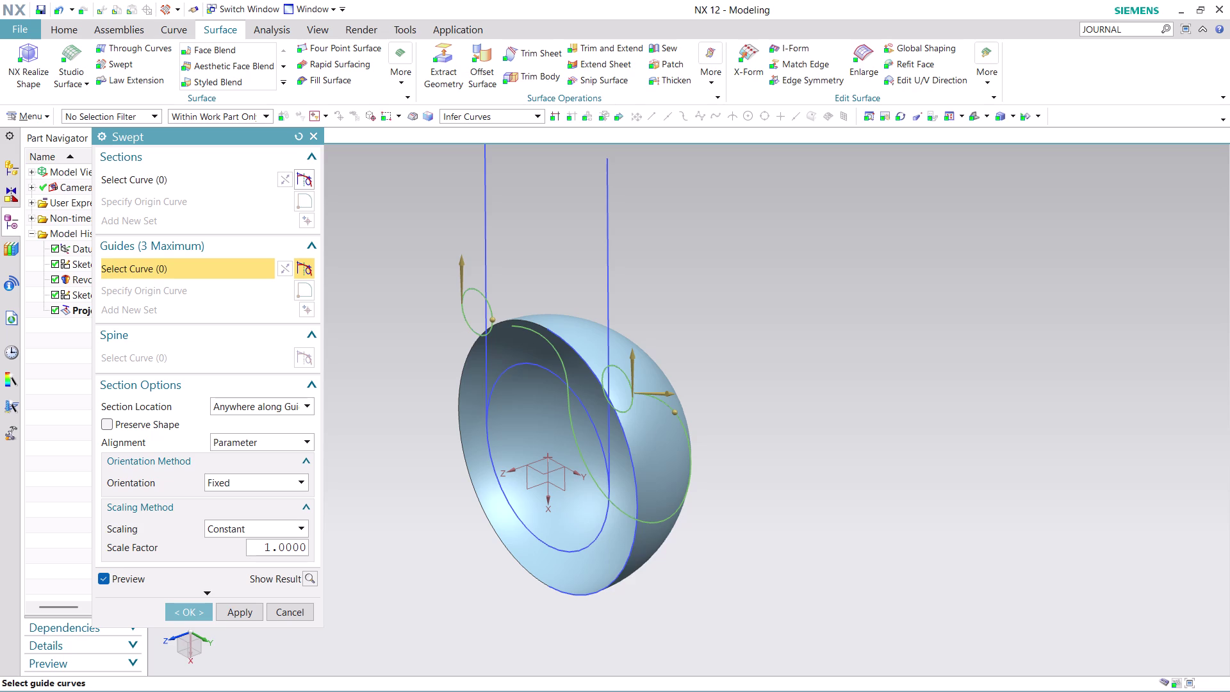
click(293, 603)
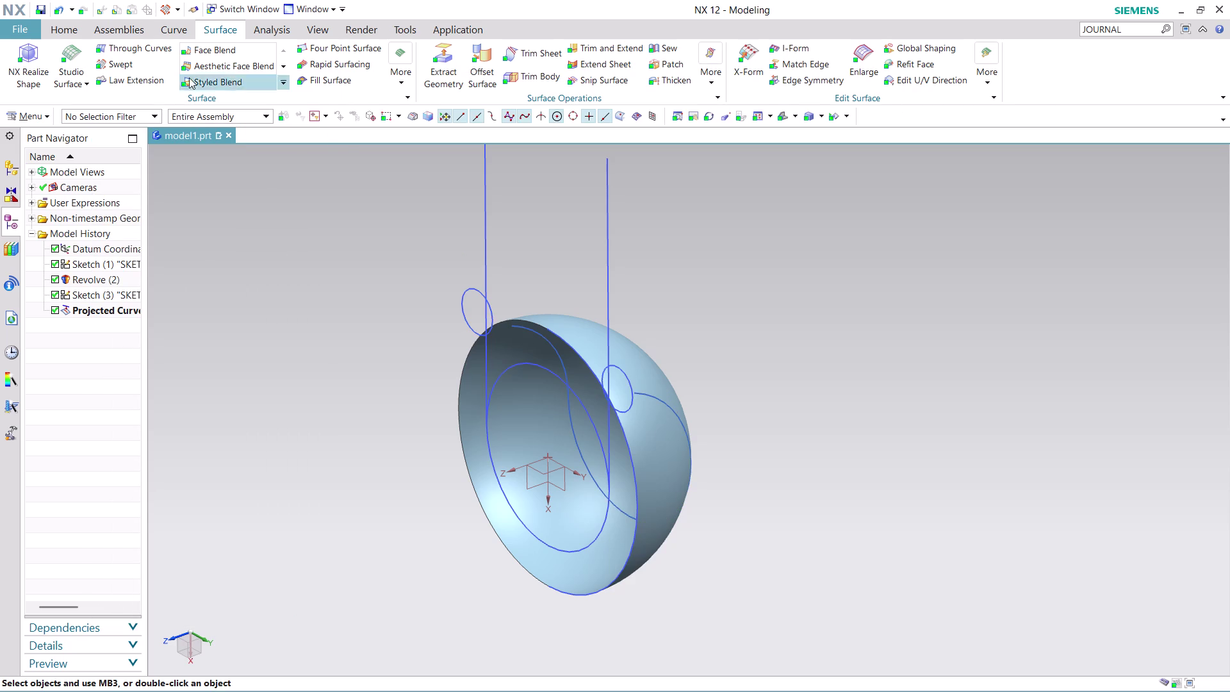
Start a Swept surface using Tangent Curves, with both small circles as sections.
click(126, 64)
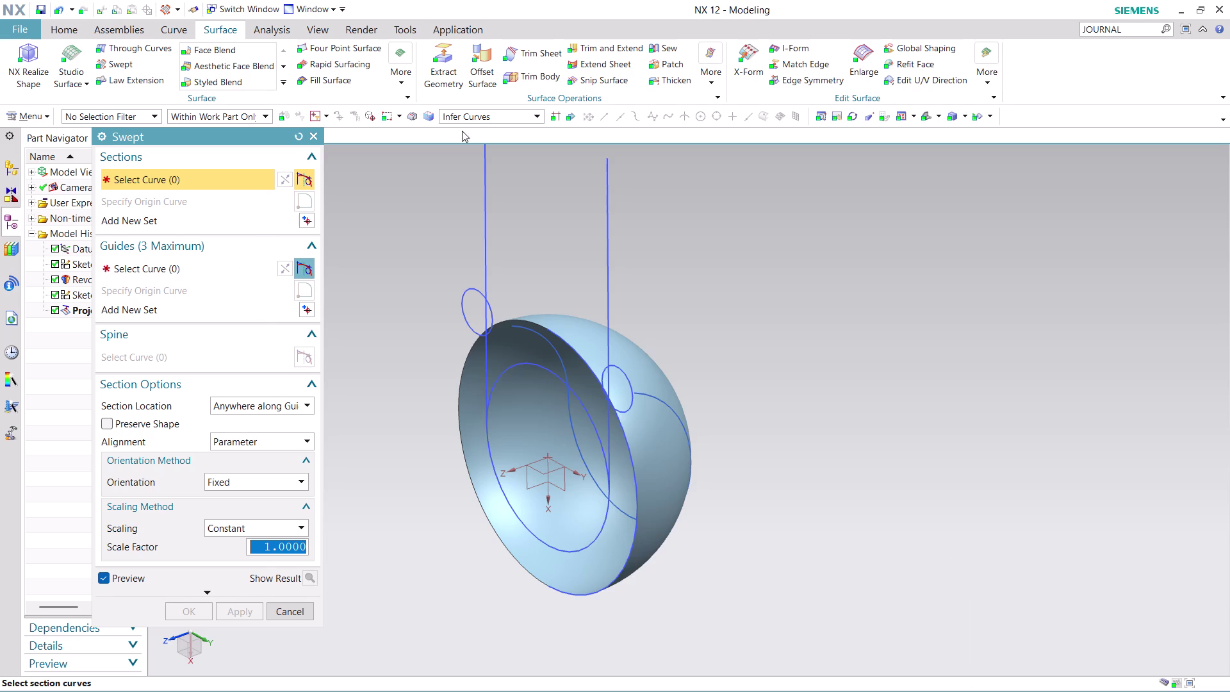
click(506, 114)
click(490, 156)
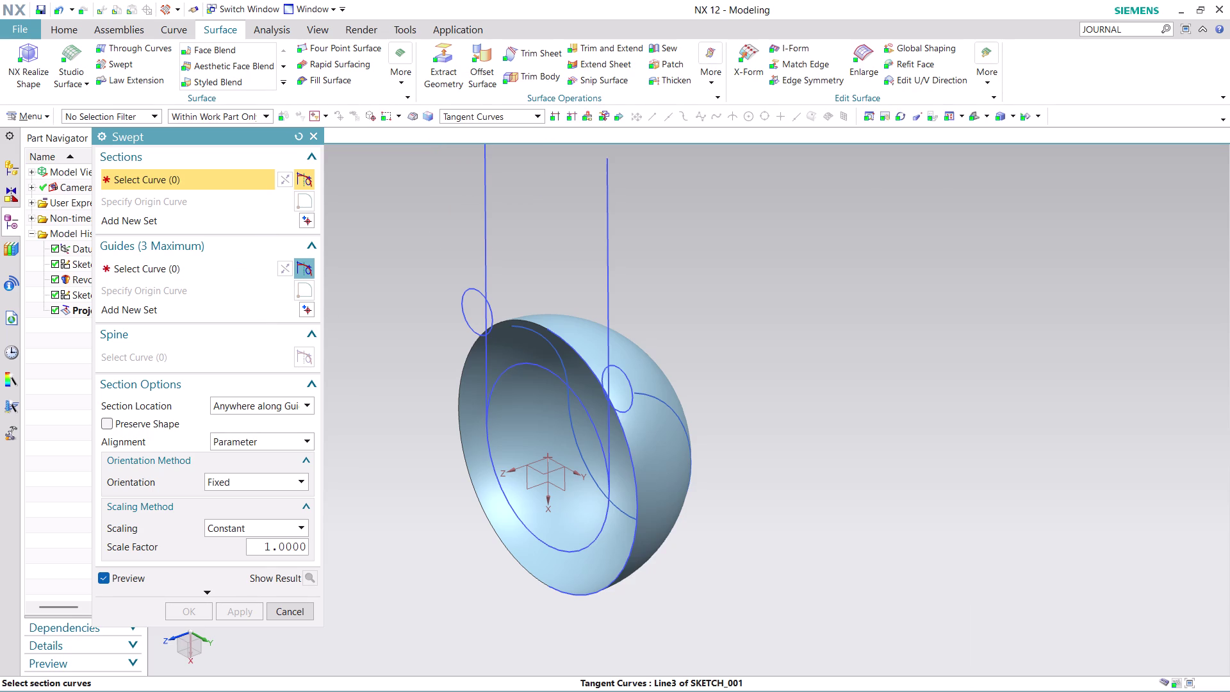
click(468, 289)
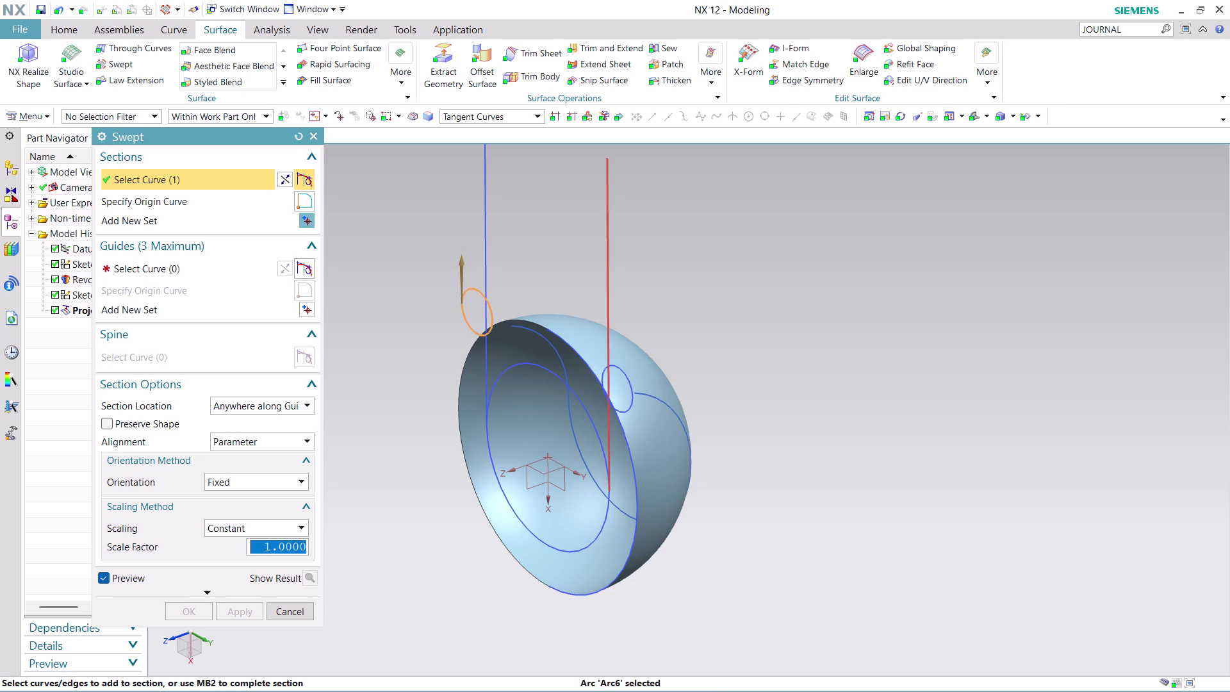
click(625, 379)
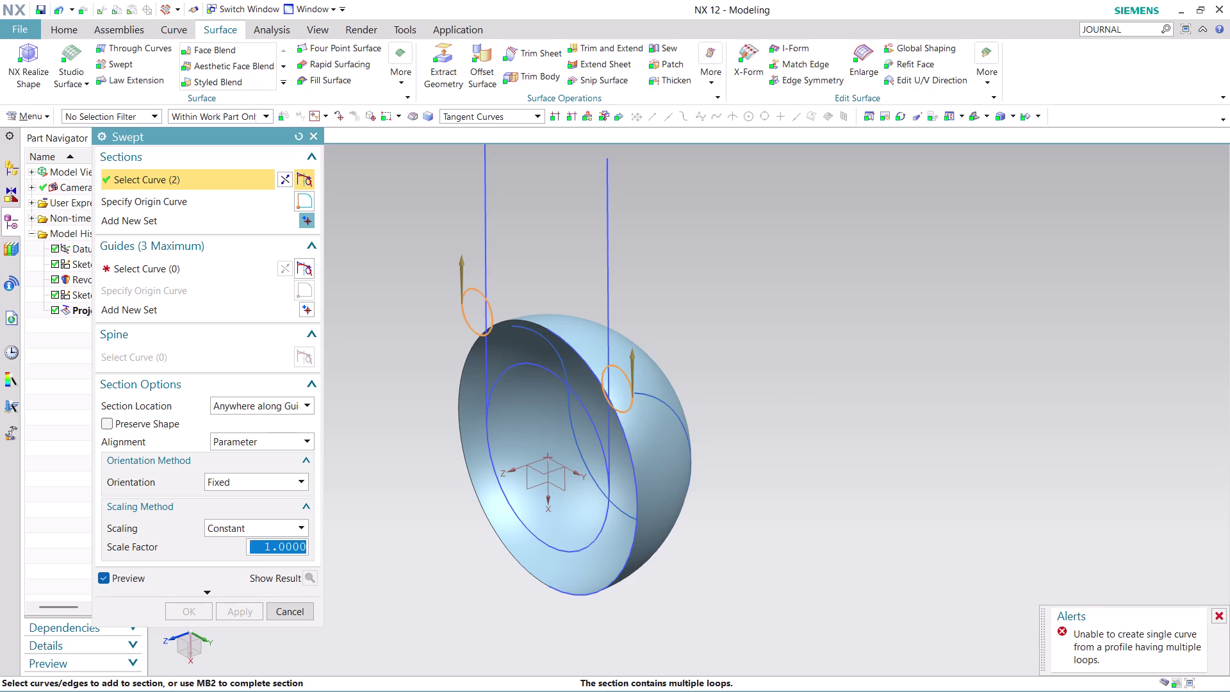
Pick the projected curve as the guide and begin specifying the origin curve.
scroll(up, 3)
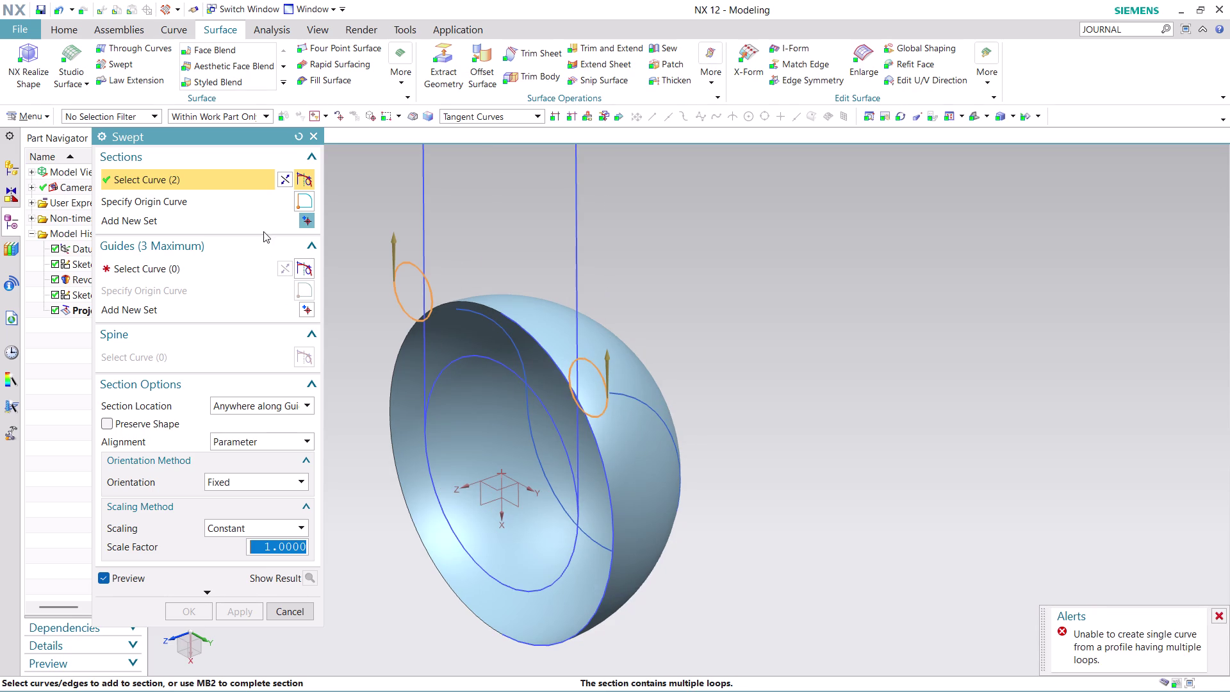
click(205, 271)
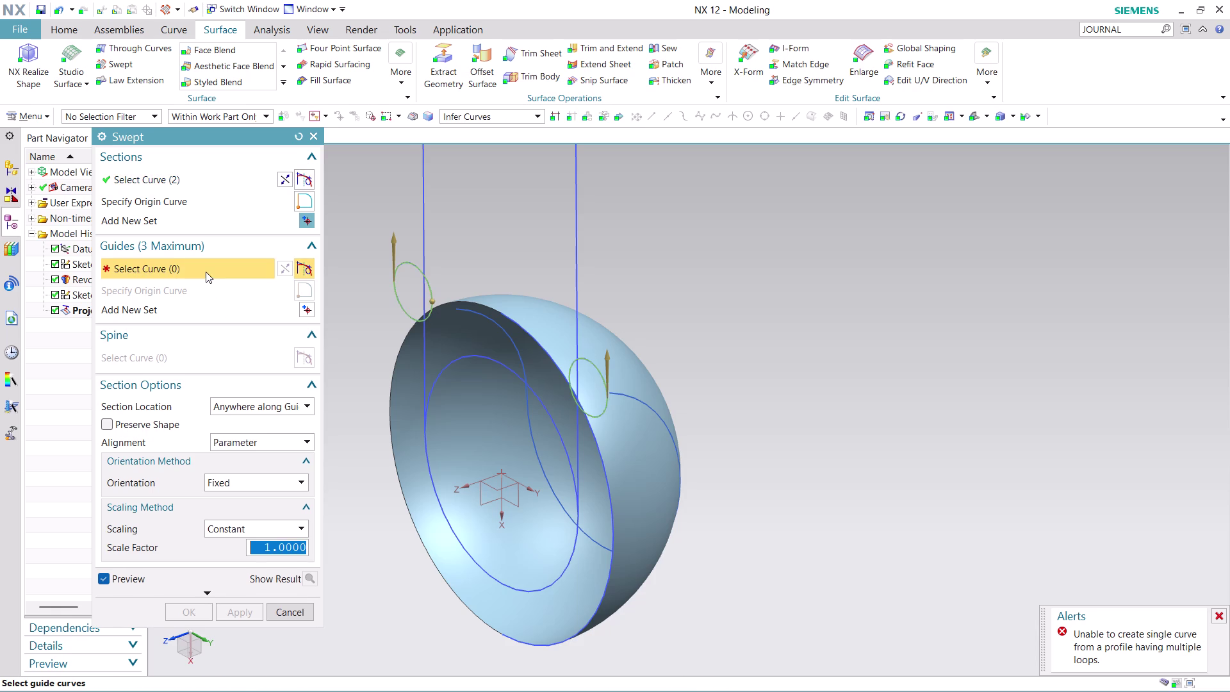
click(628, 395)
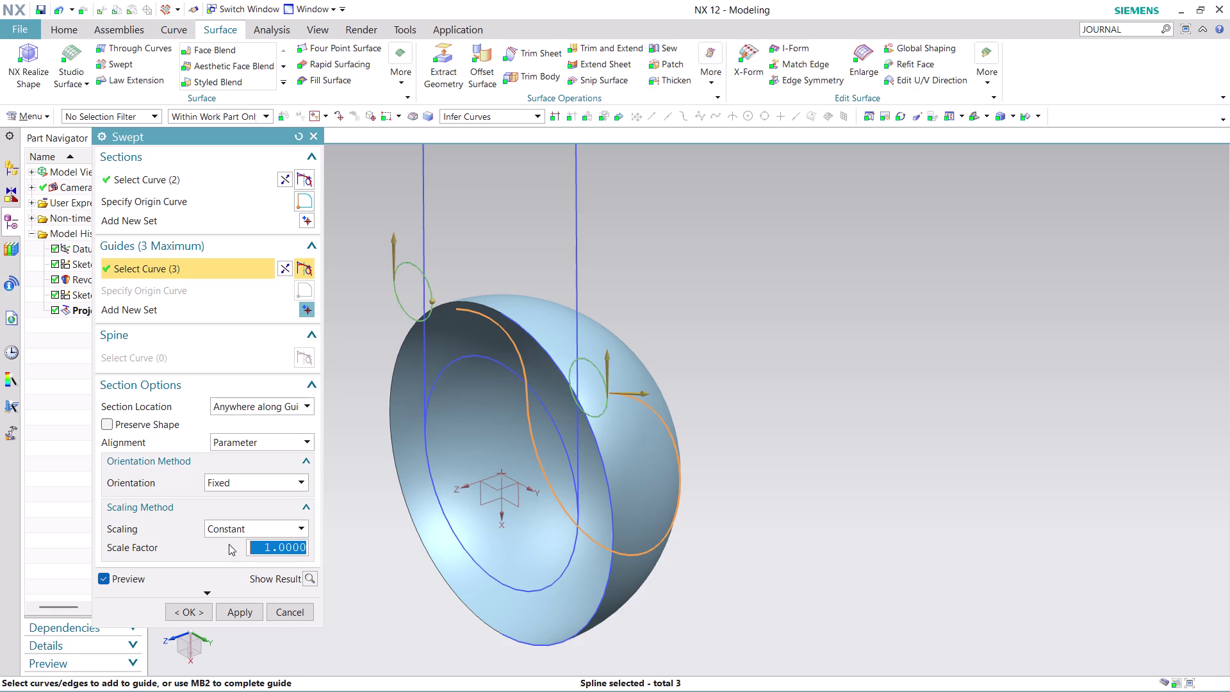
right_click(308, 200)
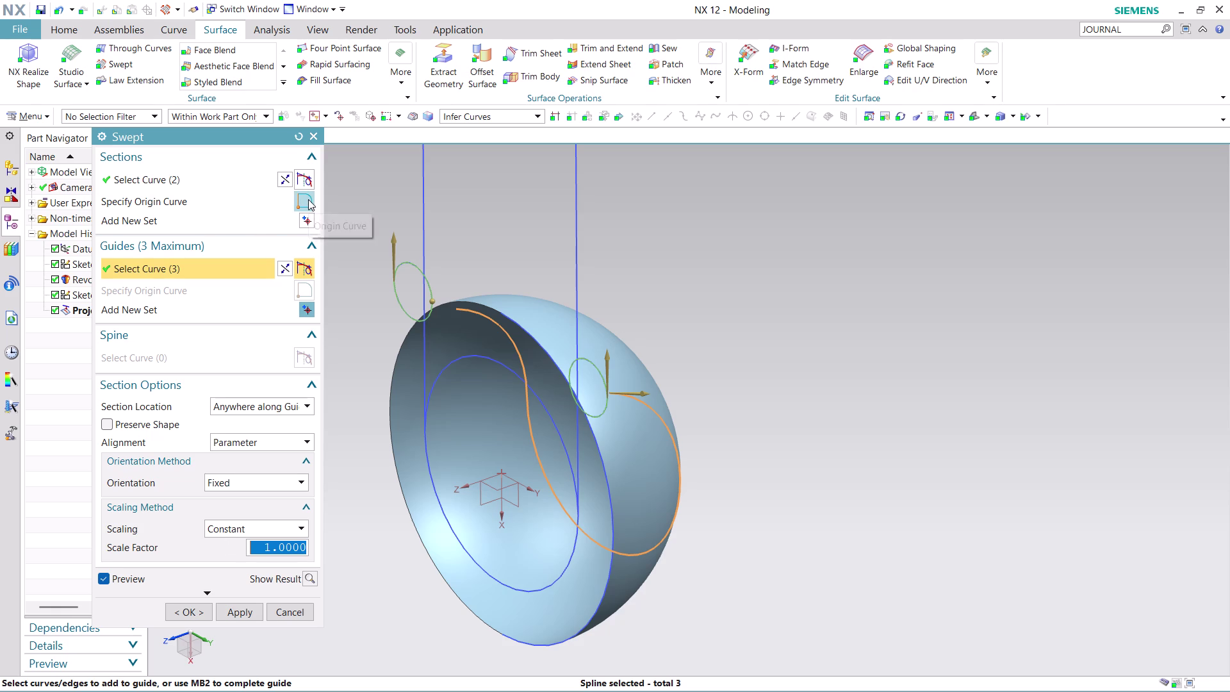
click(308, 200)
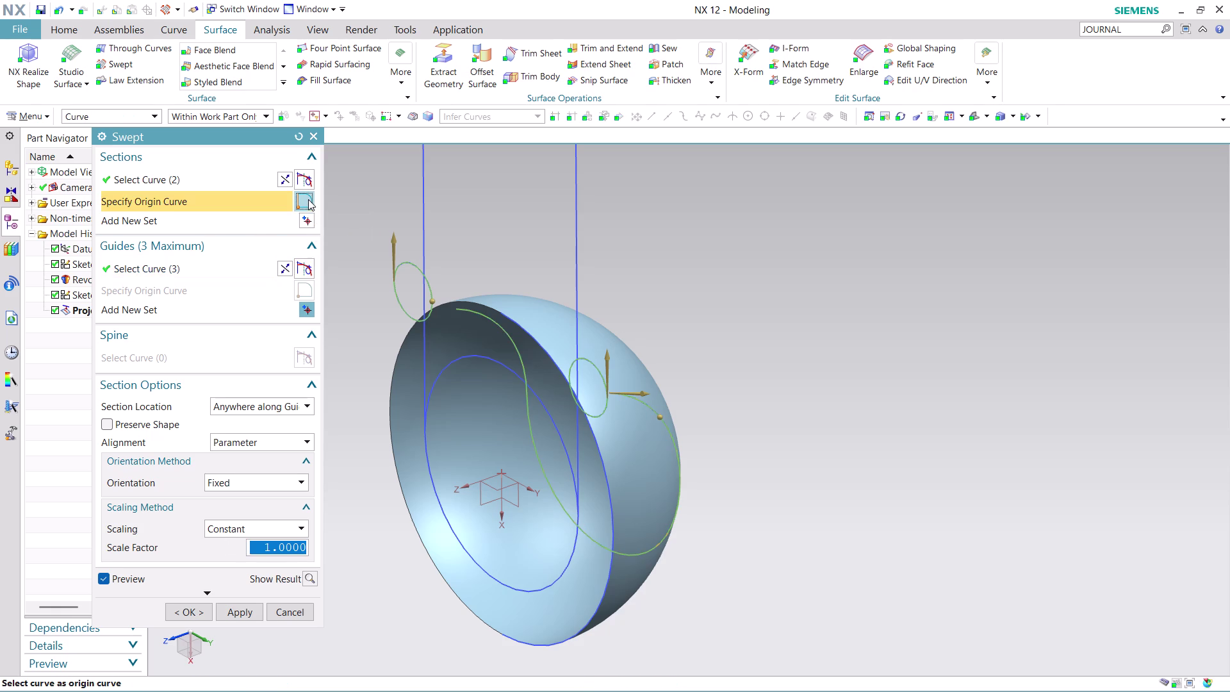